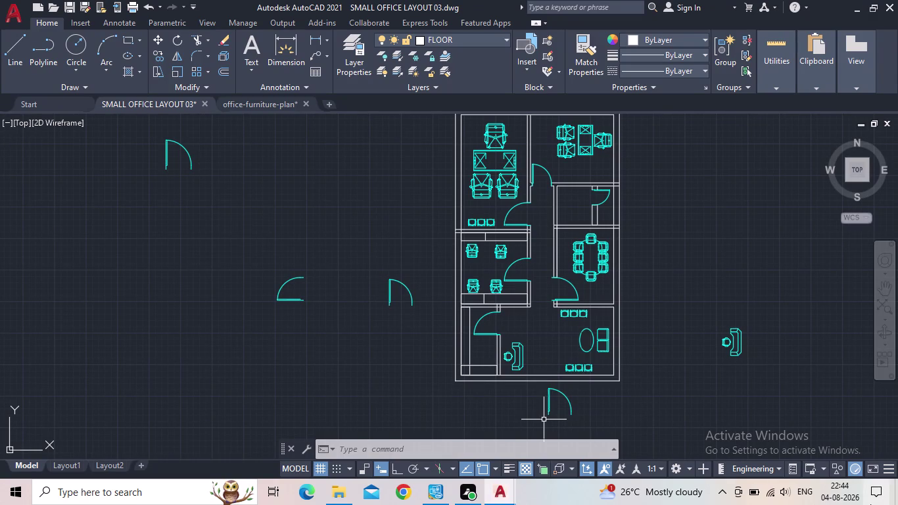
Erase the loose door swing lying below the floor plan.
middle_drag(645, 403, 650, 397)
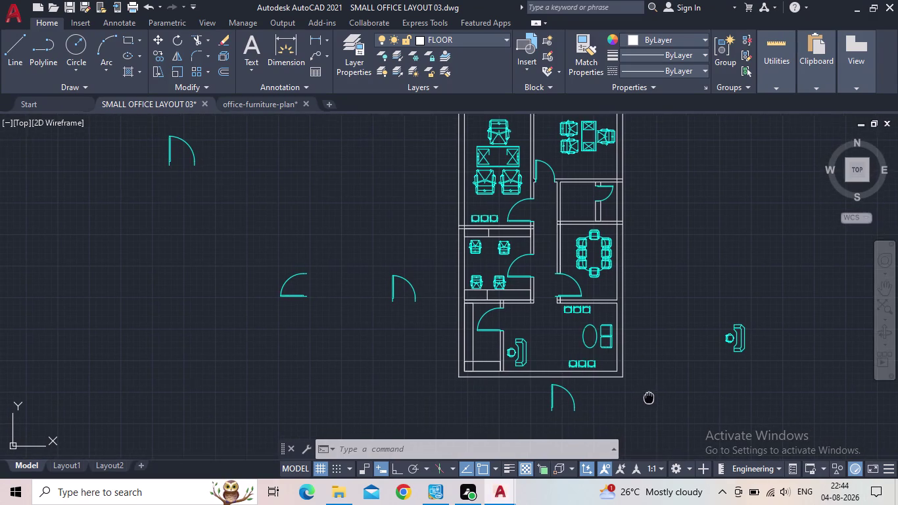
middle_drag(650, 397, 652, 395)
scroll(up, 3)
middle_drag(452, 331, 444, 310)
middle_drag(441, 303, 554, 391)
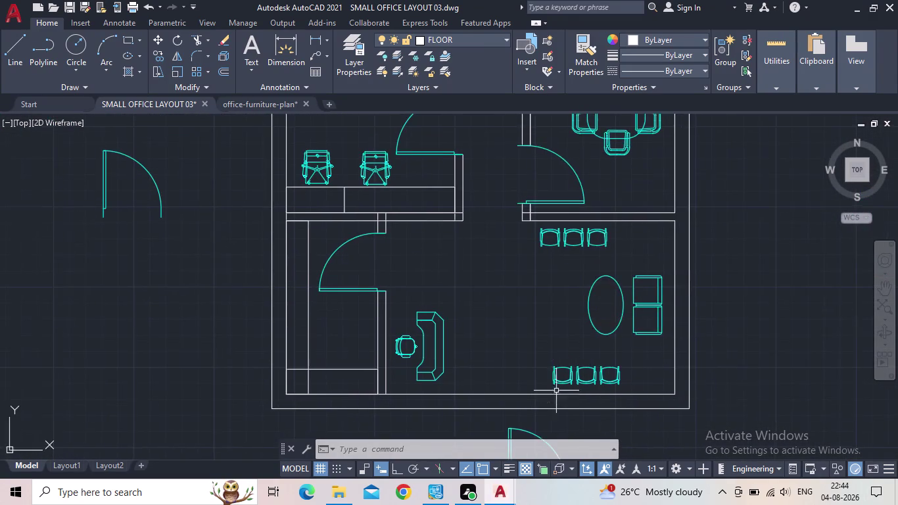
scroll(up, 3)
middle_drag(558, 232, 696, 283)
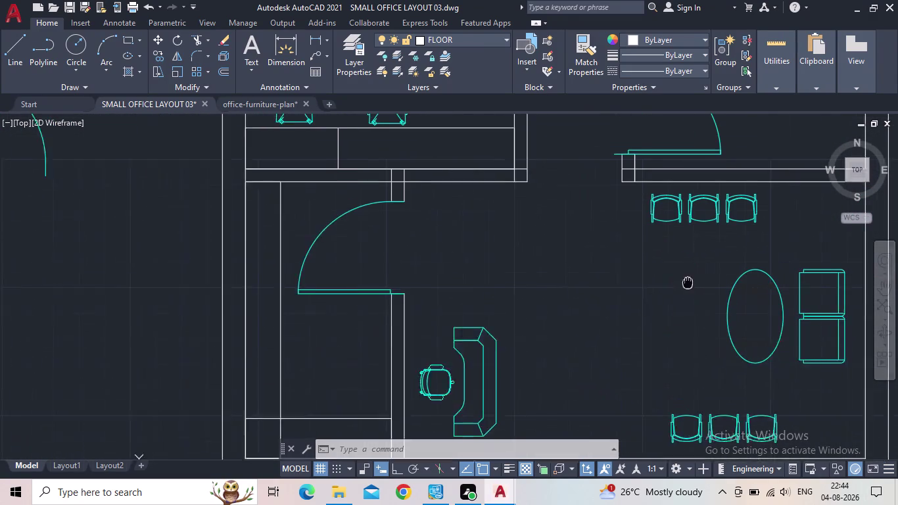
middle_drag(696, 283, 706, 282)
scroll(down, 3)
middle_click(712, 325)
scroll(down, 3)
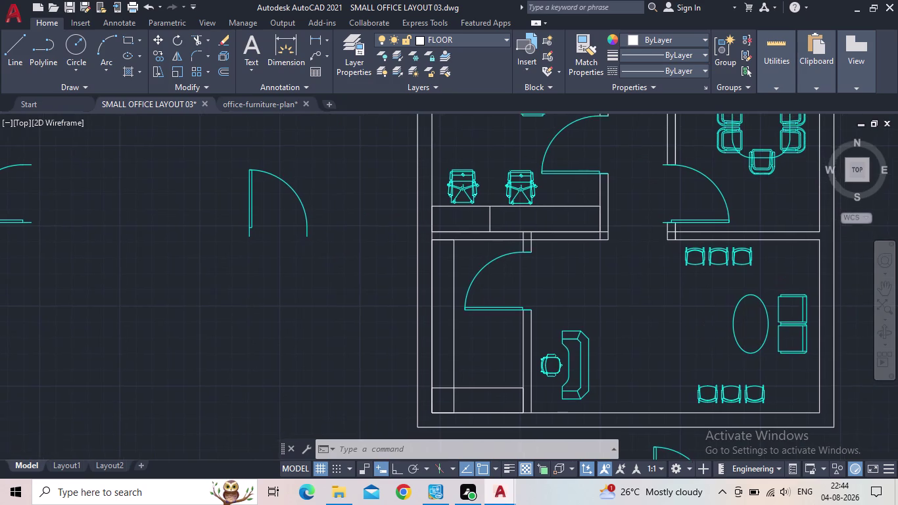
scroll(down, 3)
middle_drag(703, 326, 687, 335)
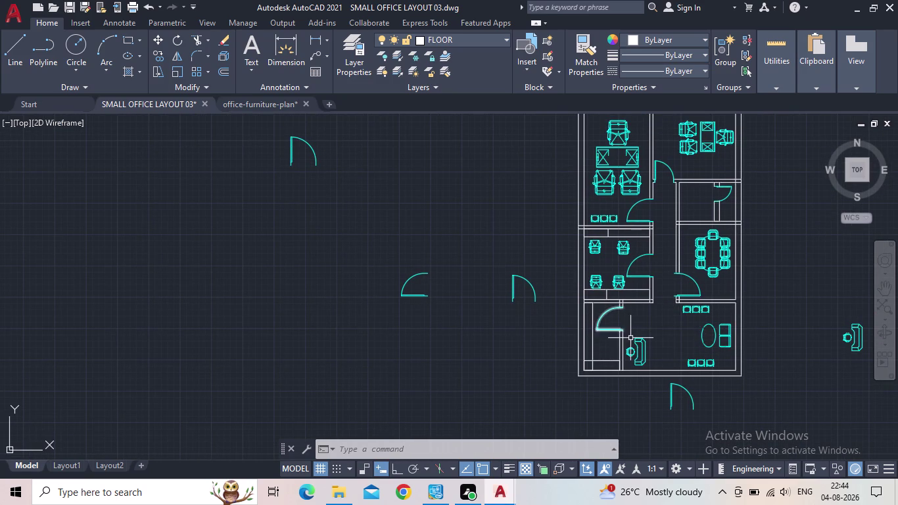
scroll(up, 3)
middle_click(598, 346)
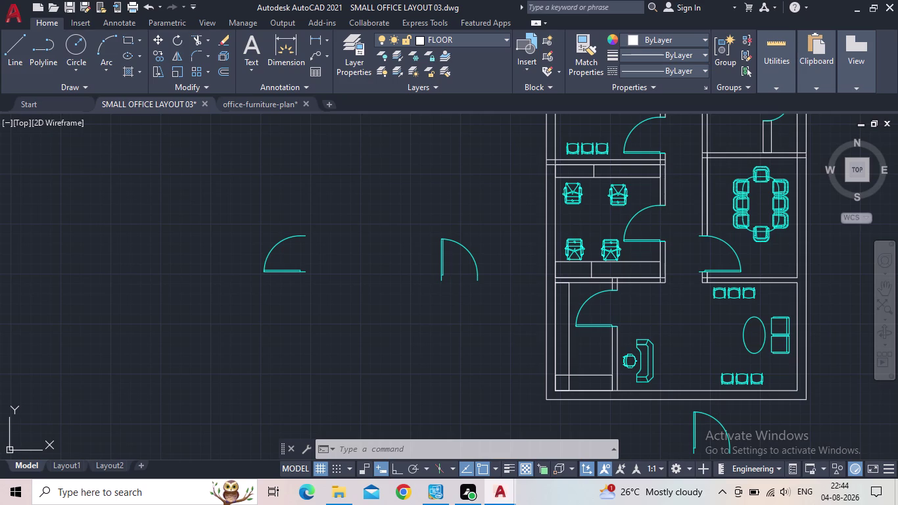
scroll(up, 3)
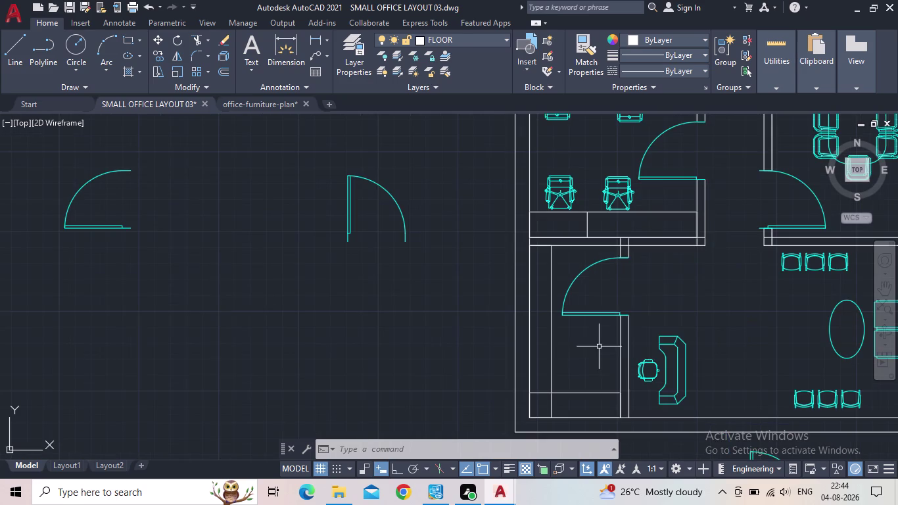
scroll(down, 3)
middle_drag(726, 332, 683, 344)
scroll(down, 3)
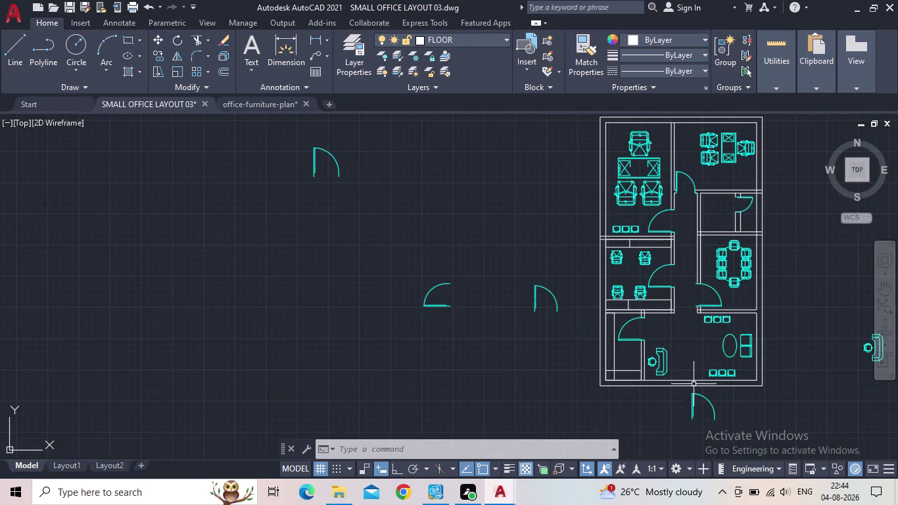
drag(724, 422, 716, 420)
click(688, 410)
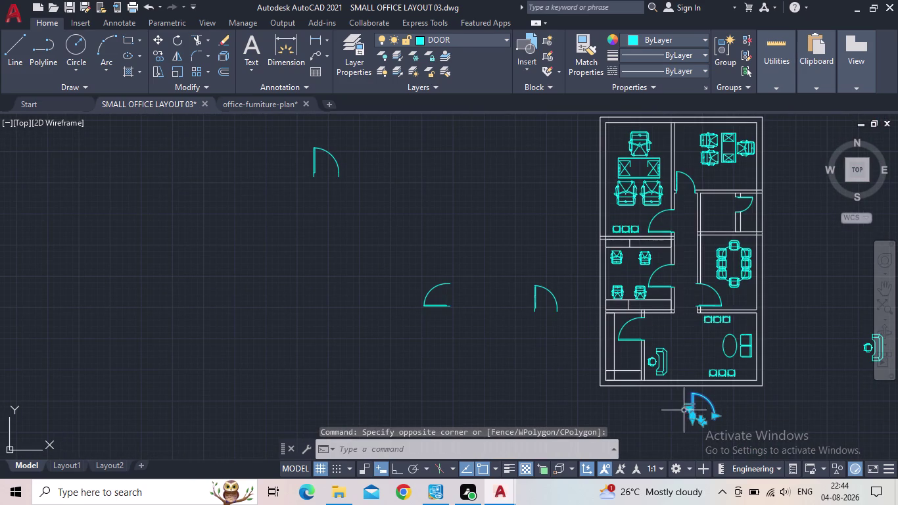
key(Delete)
Erase the three loose door swings to the left of the plan.
drag(568, 321, 560, 320)
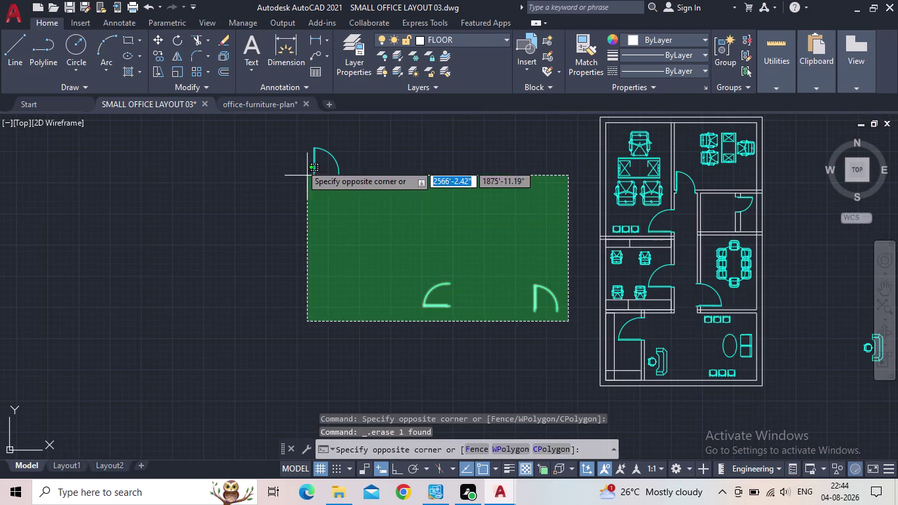
click(293, 154)
key(Delete)
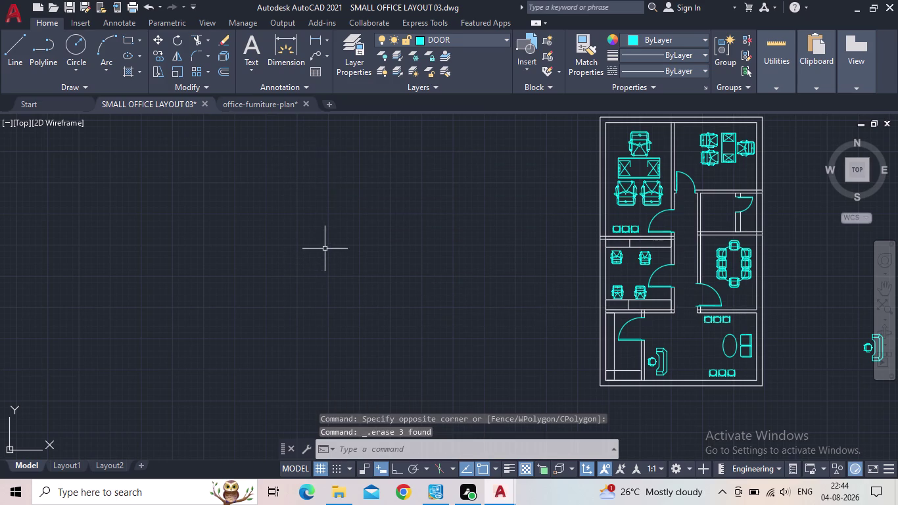
scroll(down, 3)
middle_drag(362, 250, 274, 358)
scroll(up, 3)
middle_drag(393, 351, 463, 325)
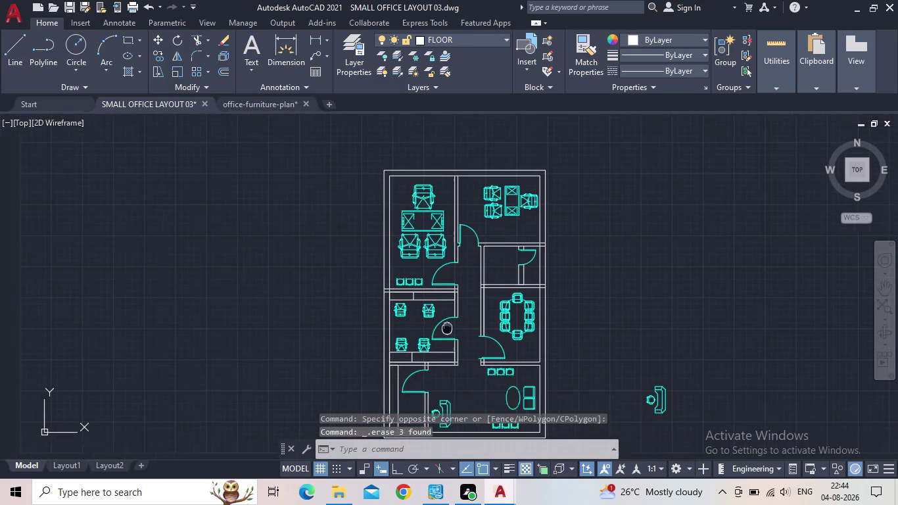
Draw a narrow rectangle along the bottom of the small upper-right room.
middle_drag(463, 326, 531, 320)
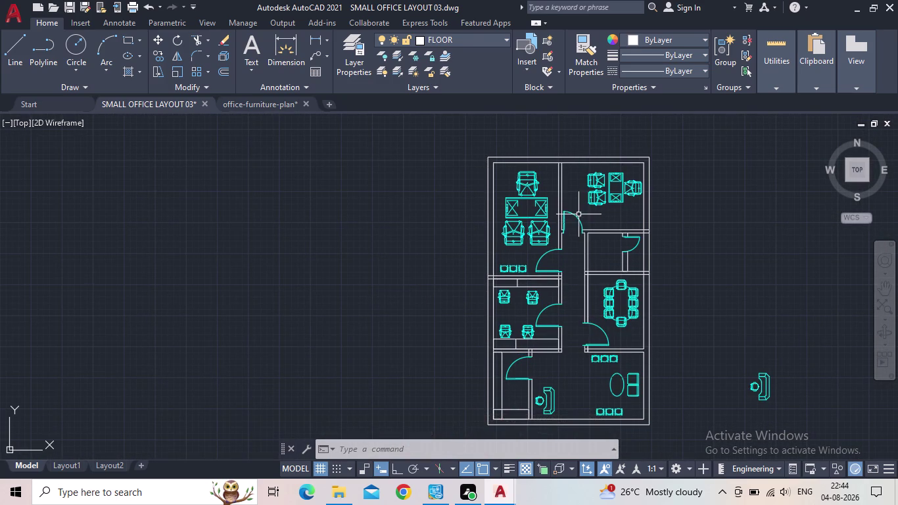
scroll(up, 3)
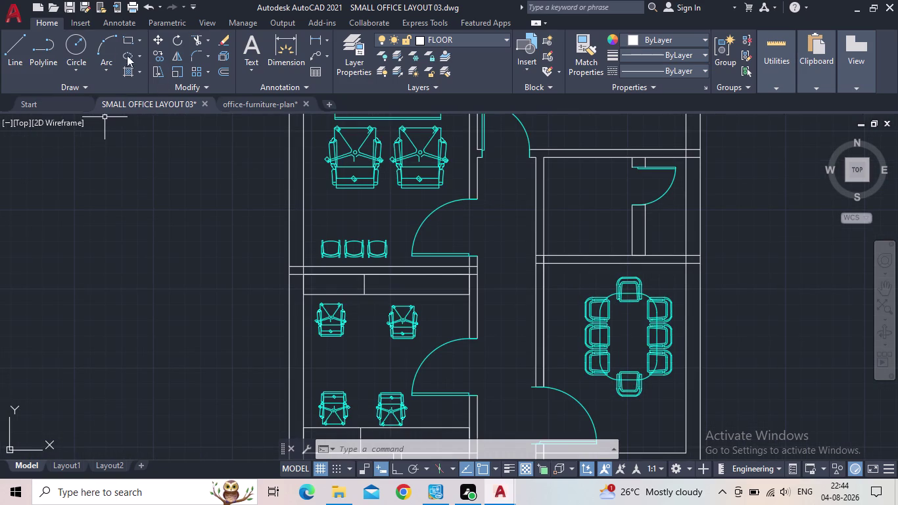
click(128, 40)
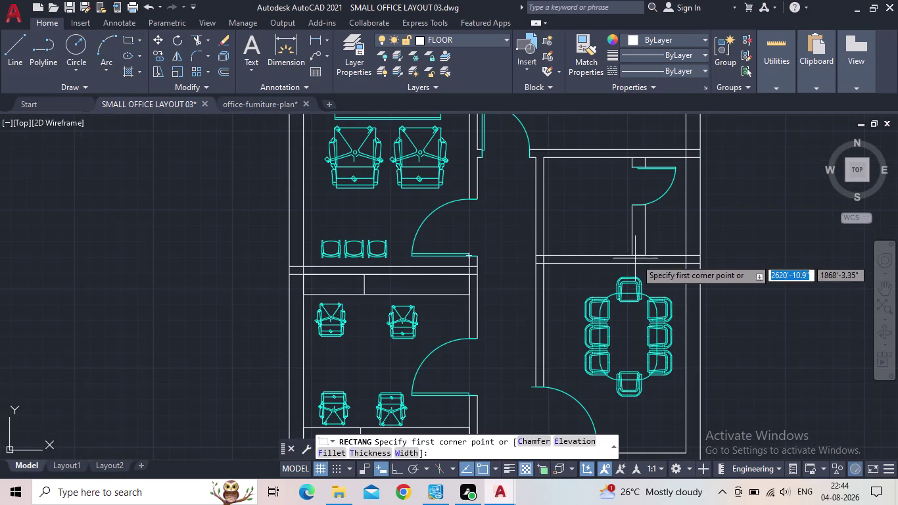
click(631, 255)
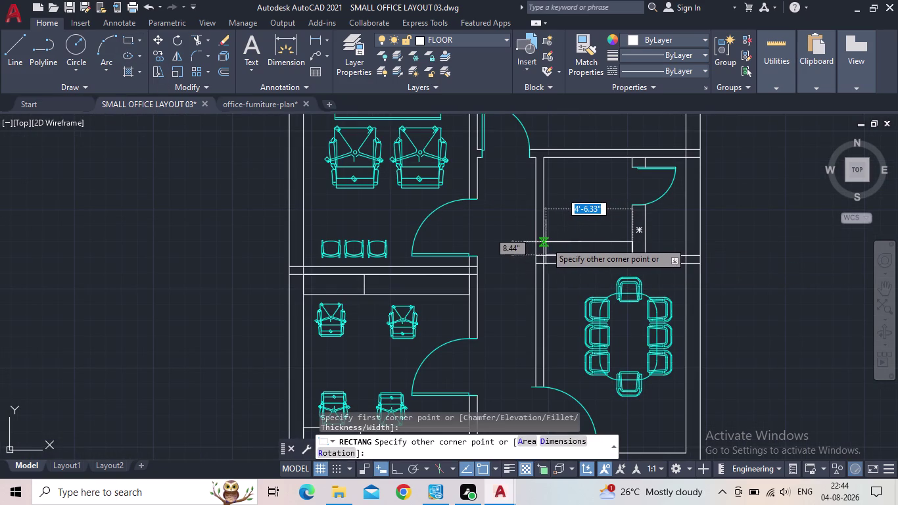
click(544, 237)
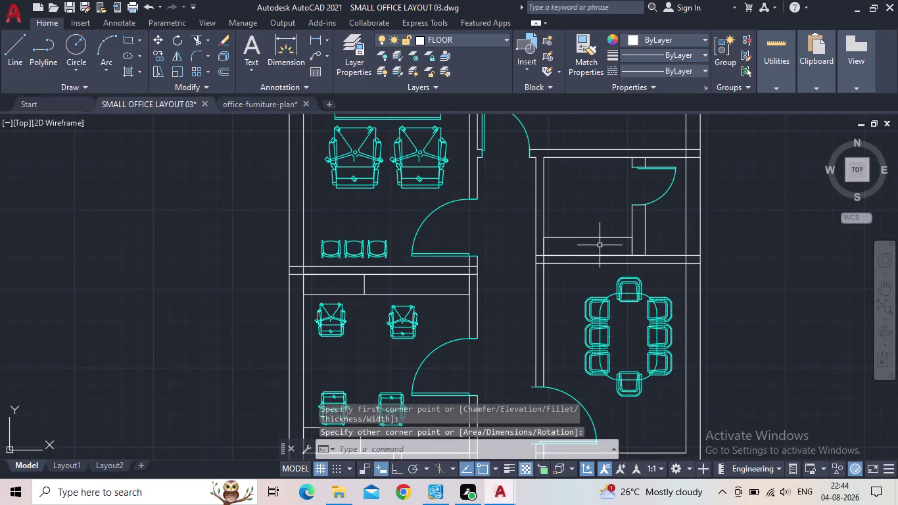
Draw a small circle inside the new rectangle.
click(78, 45)
scroll(up, 3)
scroll(up, 3)
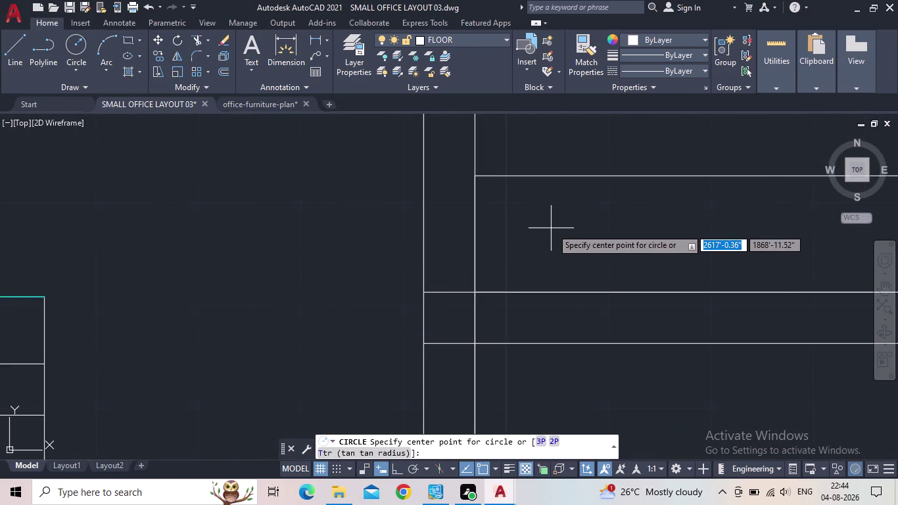
click(552, 231)
click(586, 249)
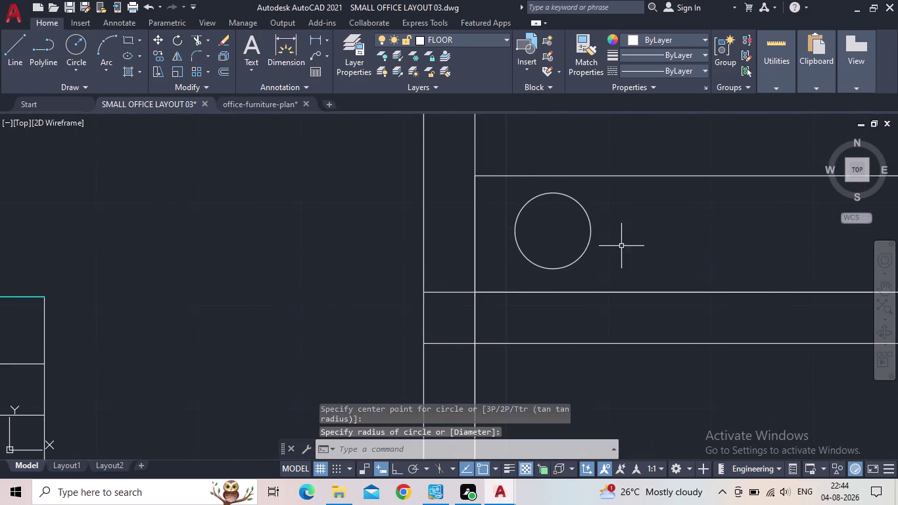
scroll(down, 3)
scroll(down, 3)
middle_drag(655, 260, 624, 278)
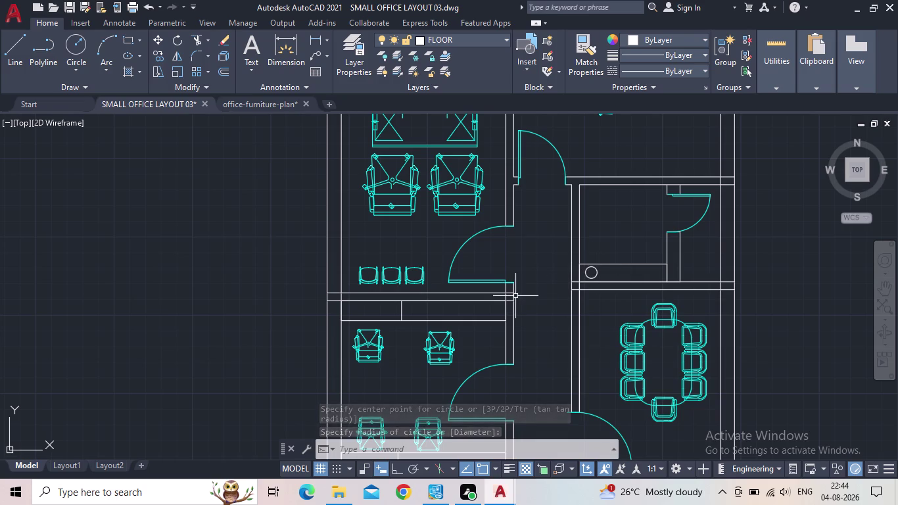
Move the small circle into place within the rectangle at the counter.
key(Escape)
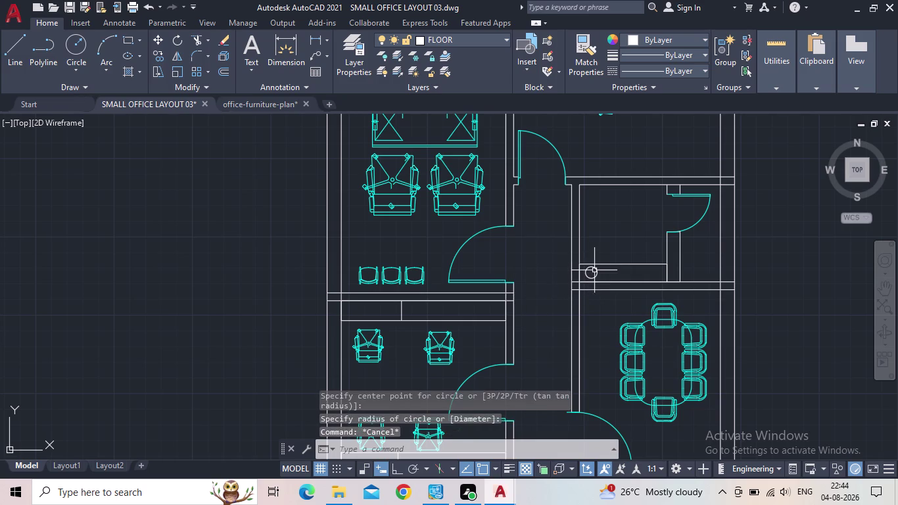
click(594, 270)
scroll(up, 3)
click(594, 272)
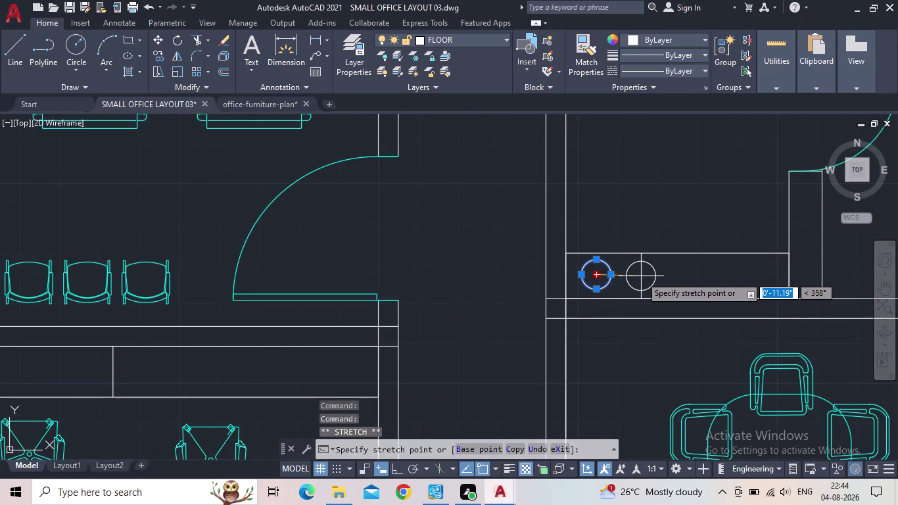
click(641, 276)
key(Escape)
scroll(down, 3)
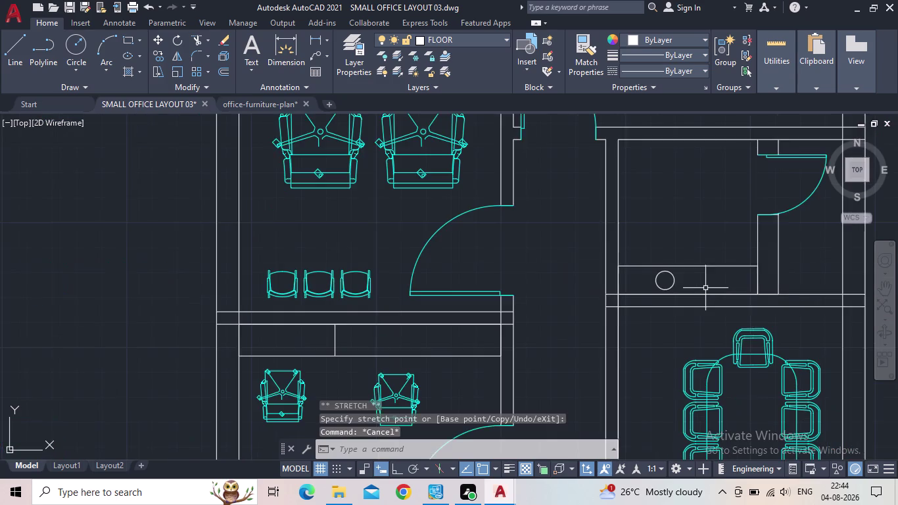
scroll(down, 3)
middle_drag(703, 290, 666, 319)
scroll(up, 3)
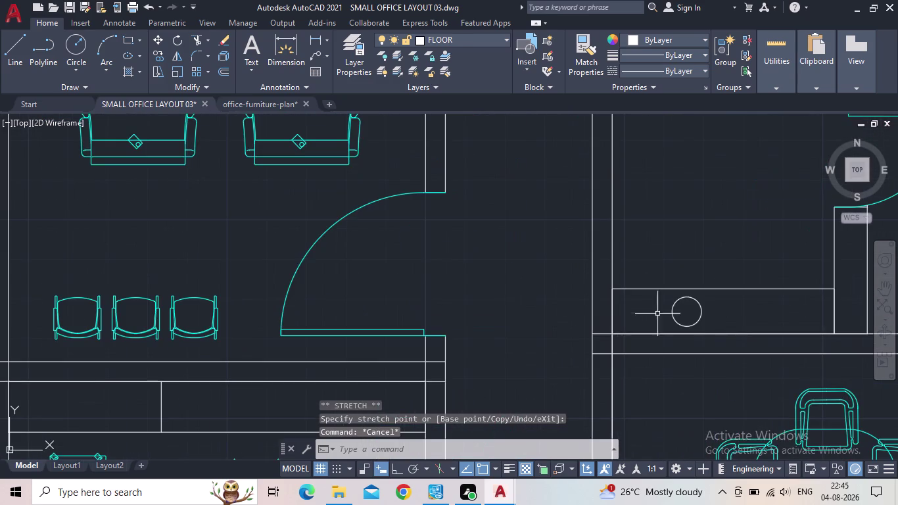
scroll(down, 3)
middle_drag(725, 315, 682, 349)
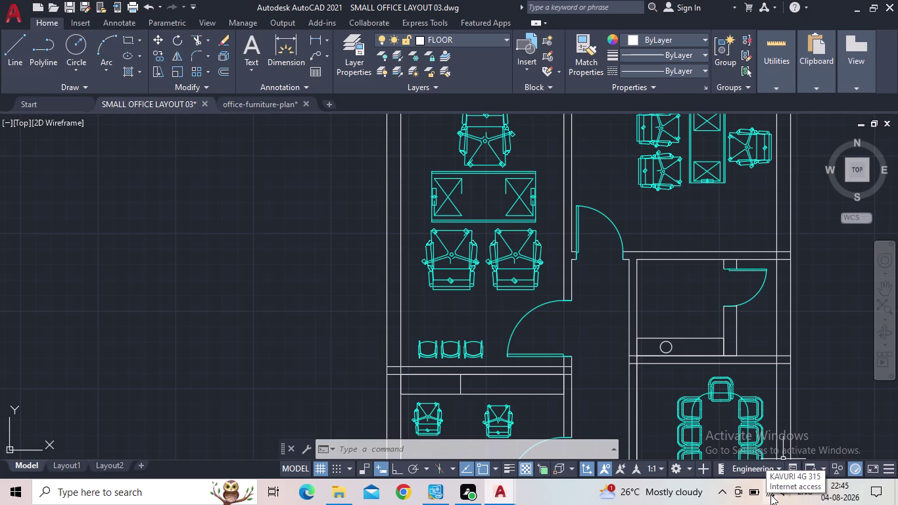
scroll(down, 3)
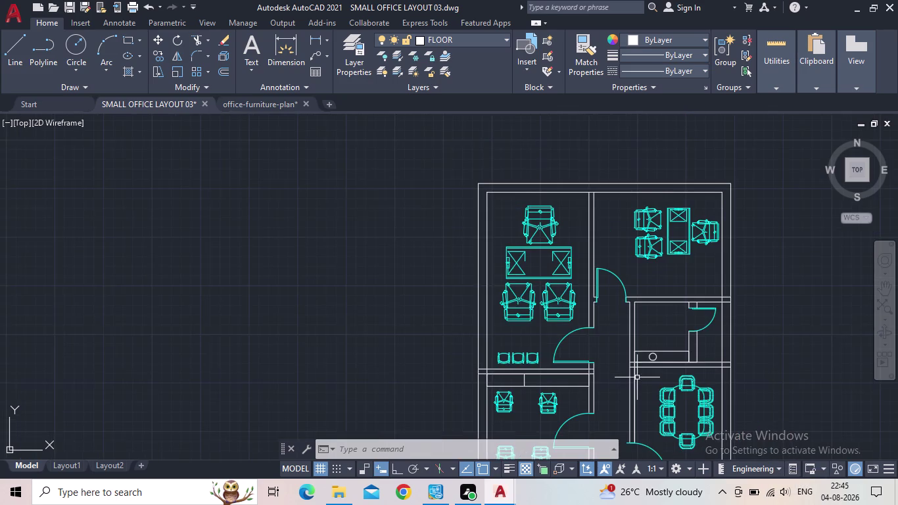
middle_drag(639, 379, 639, 299)
middle_drag(638, 294, 638, 287)
middle_drag(658, 415, 688, 324)
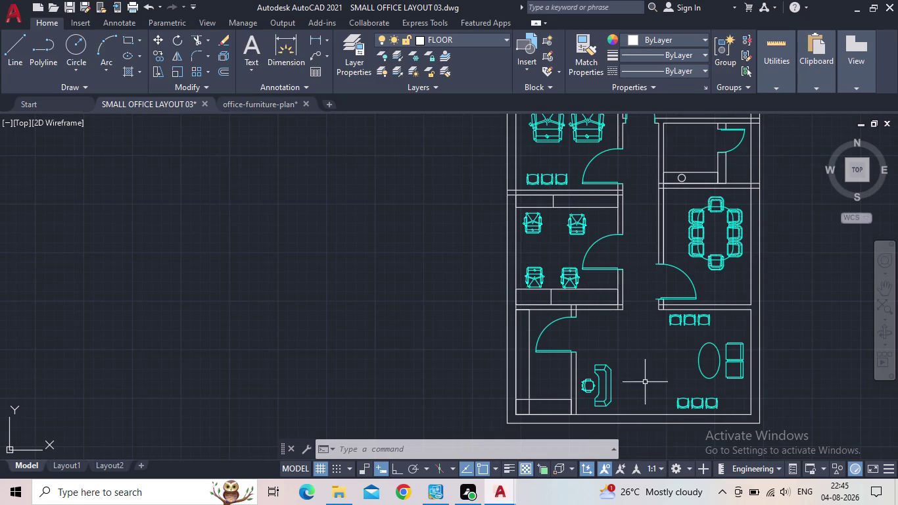
middle_drag(645, 385, 637, 333)
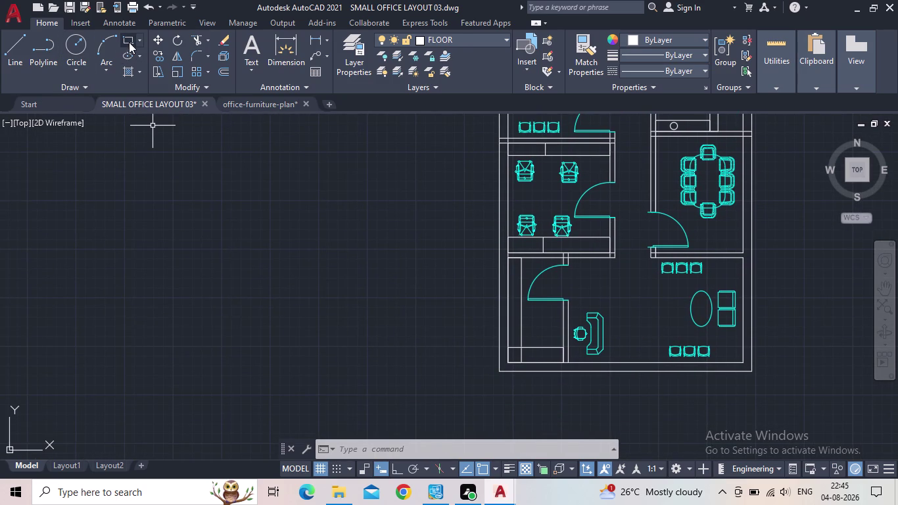
Draw a 9" x 3' rectangle to the left of the floor plan.
click(129, 42)
drag(192, 222, 209, 239)
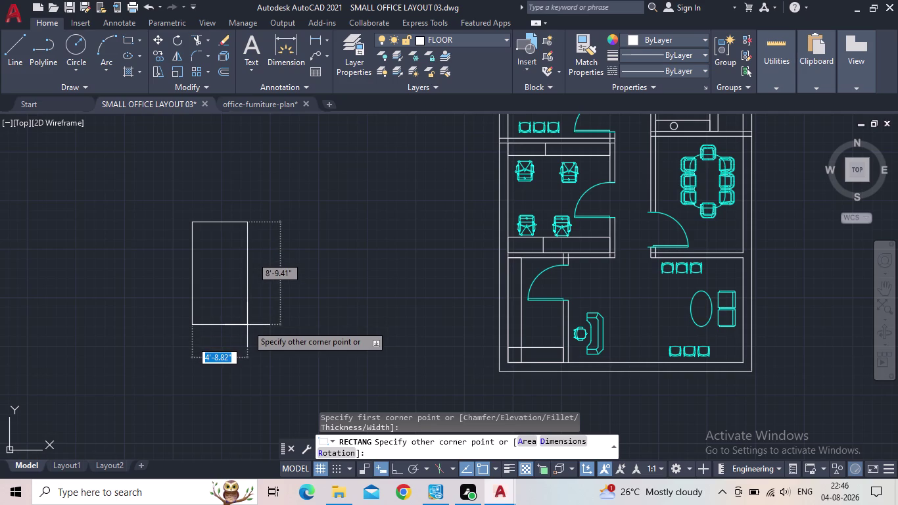
key(d)
key(Return)
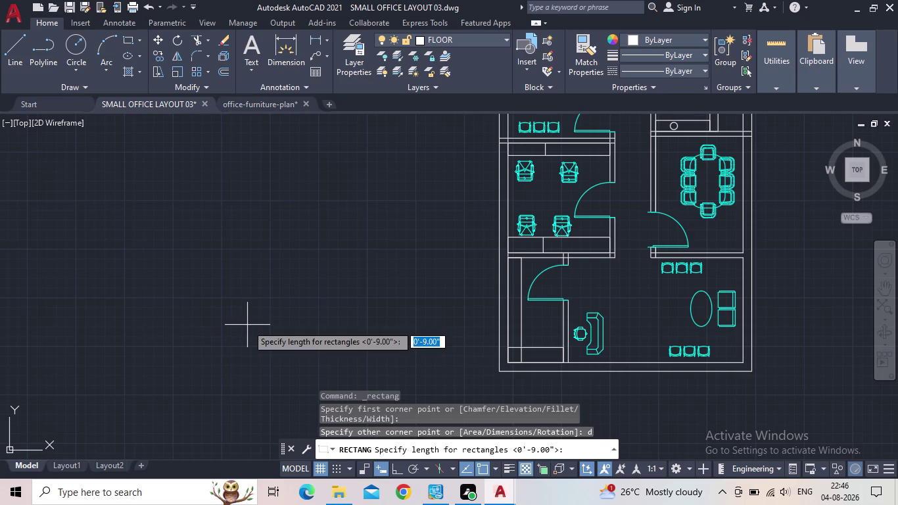
text(9")
key(Return)
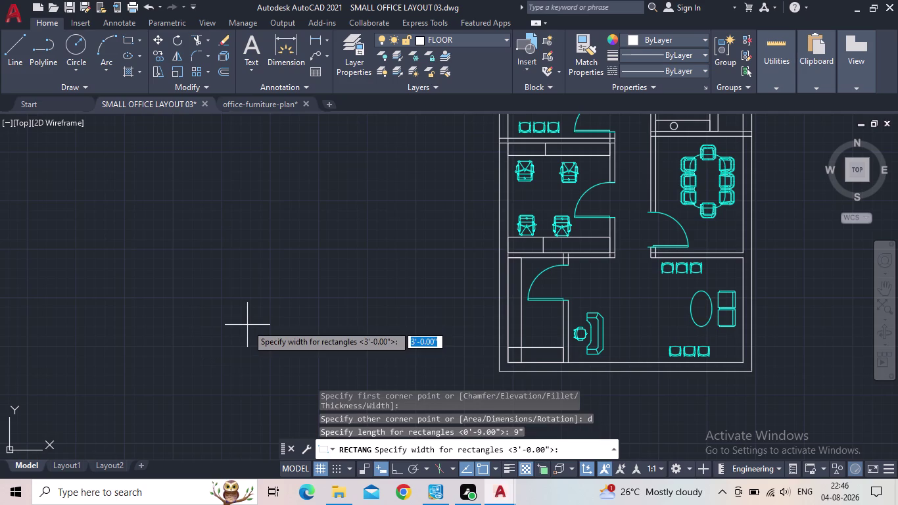
text(3')
key(Return)
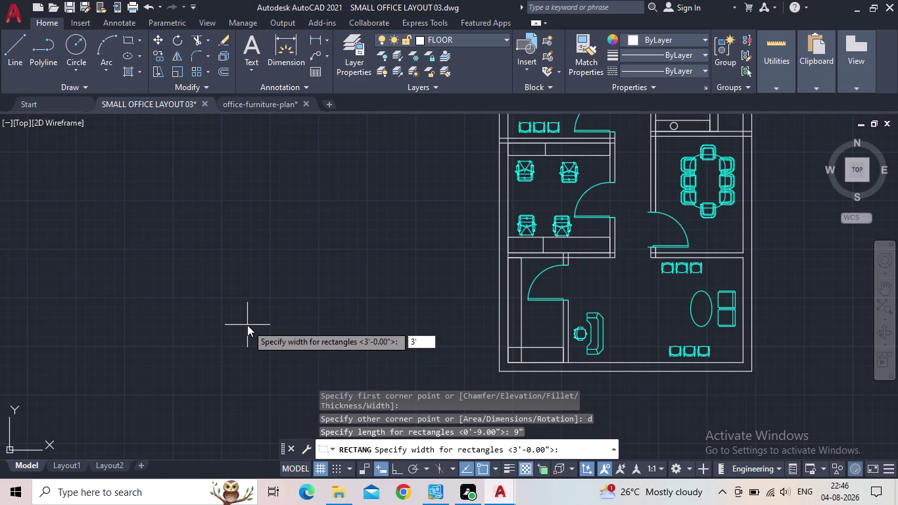
click(255, 320)
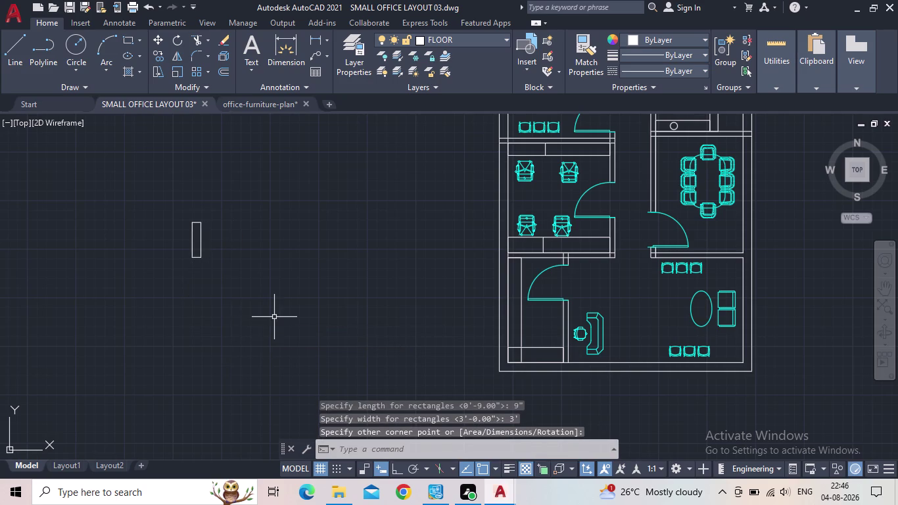
Rotate the rectangle 90° about its corner with Ortho on, making it horizontal.
drag(288, 312, 272, 302)
click(163, 159)
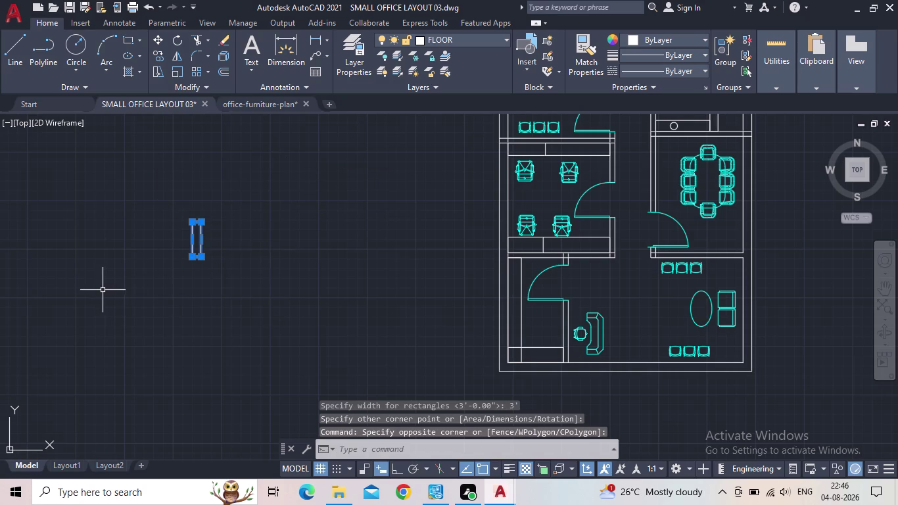
key(r)
key(o)
key(Return)
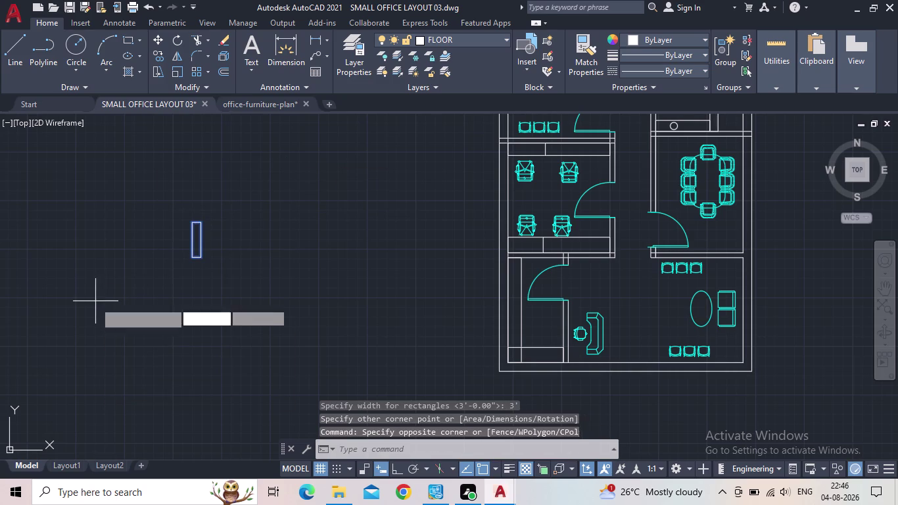
scroll(up, 3)
click(199, 260)
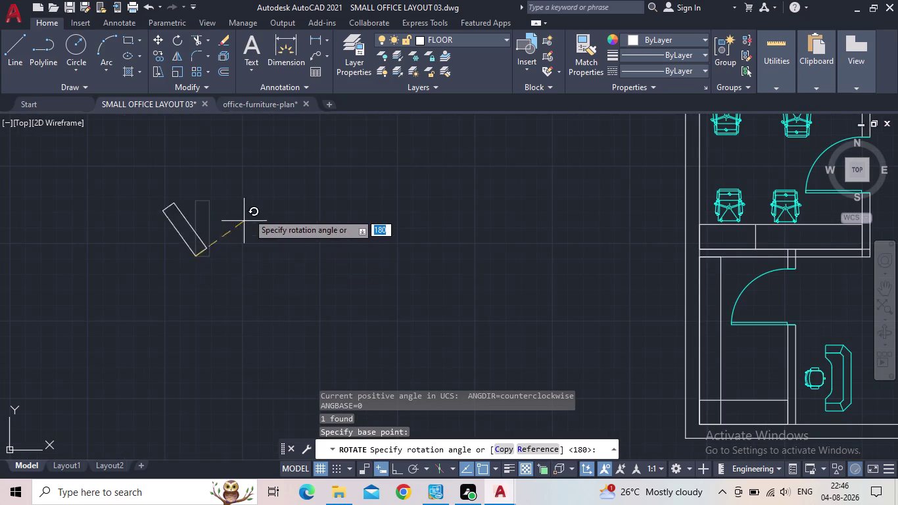
click(398, 468)
click(259, 369)
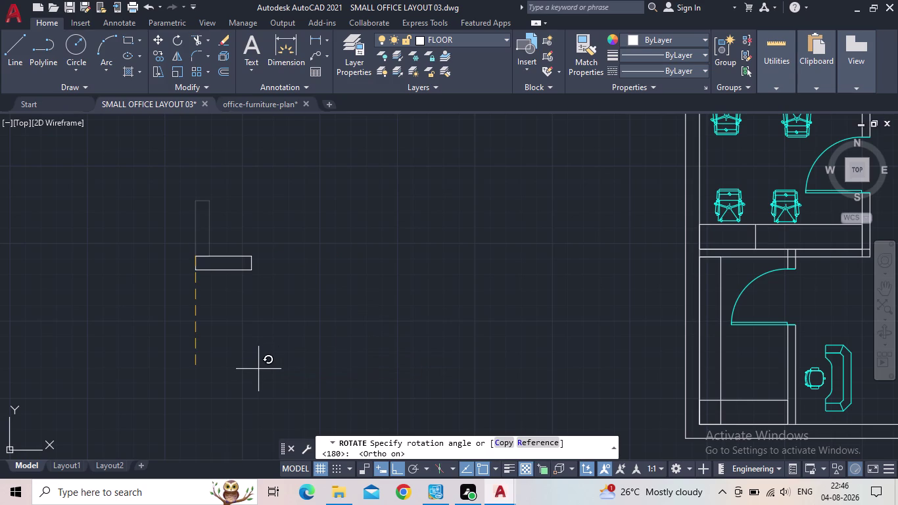
drag(270, 330, 264, 314)
click(172, 225)
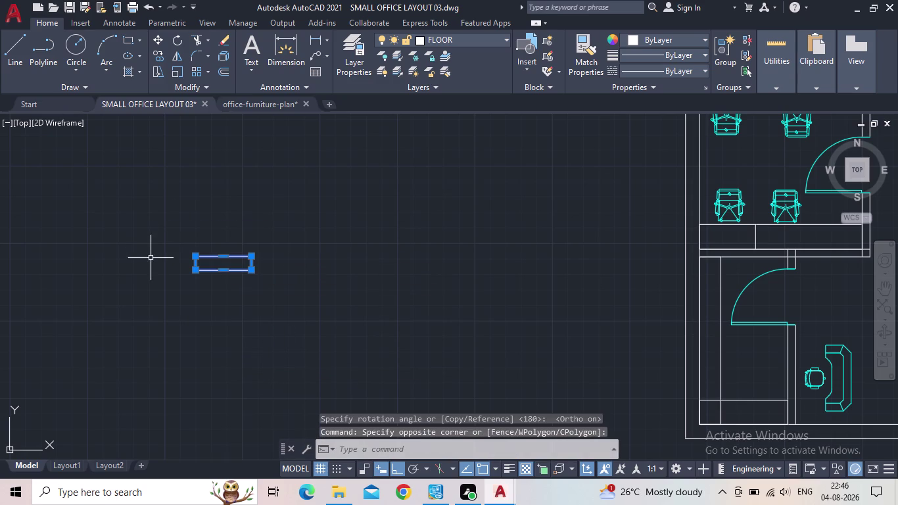
Copy the horizontal rectangle onto the bottom wall of the floor plan.
key(c)
key(o)
key(Return)
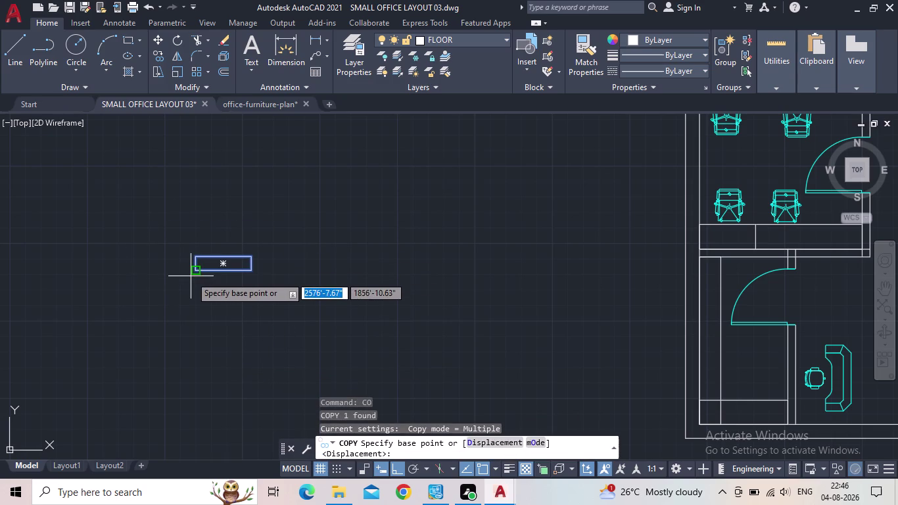
click(193, 272)
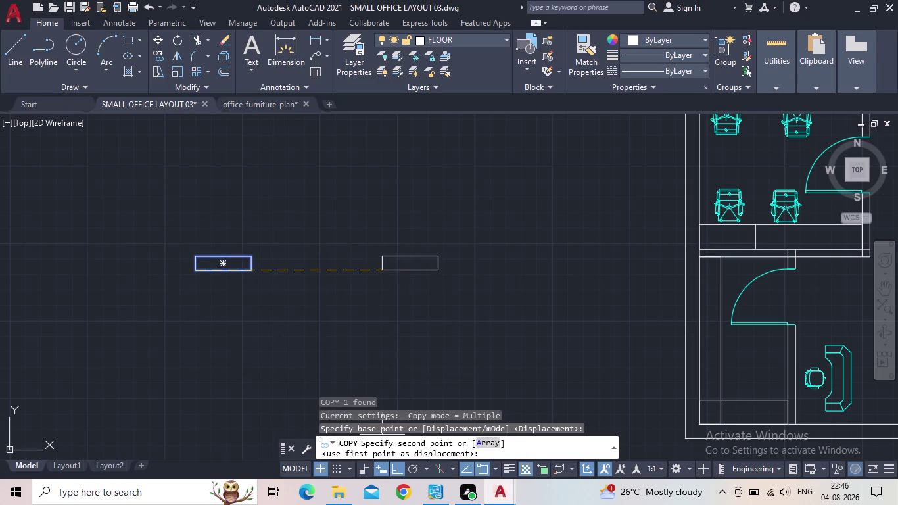
click(393, 471)
middle_drag(405, 372, 267, 335)
scroll(down, 3)
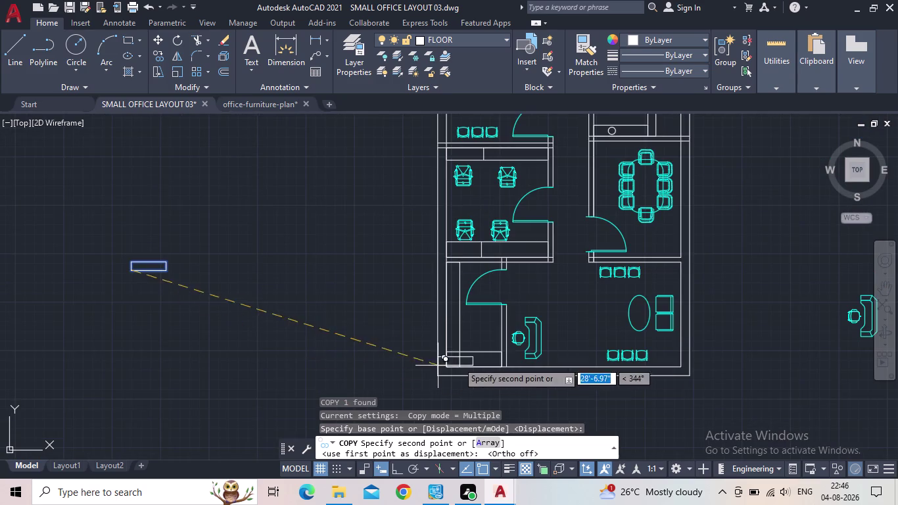
scroll(up, 3)
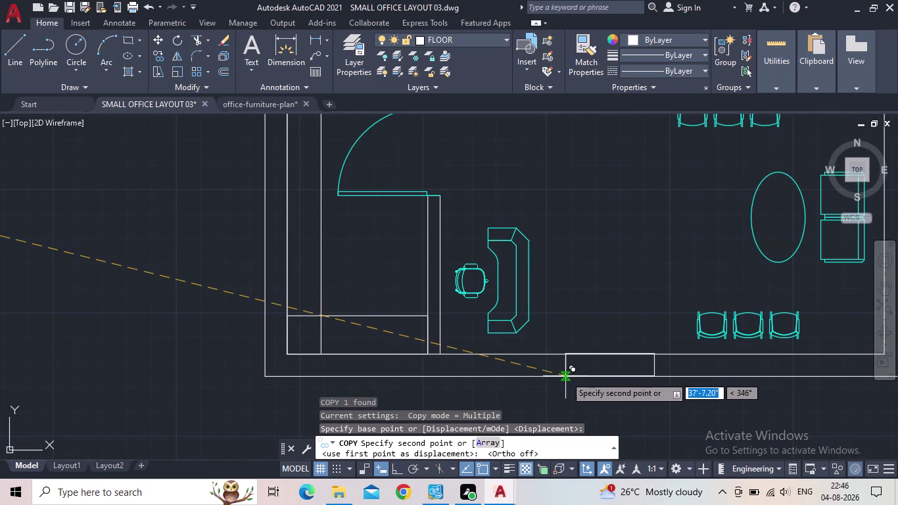
click(569, 376)
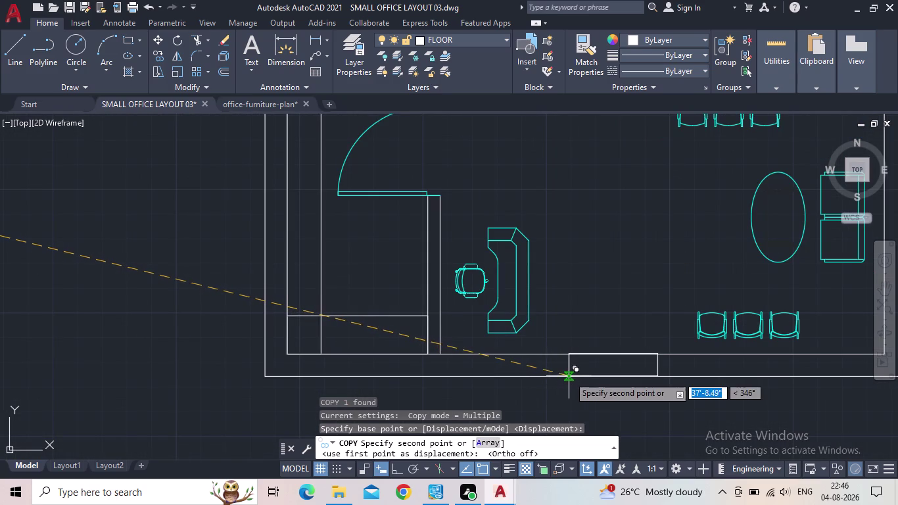
key(Escape)
scroll(down, 3)
middle_drag(680, 415, 503, 389)
scroll(down, 3)
middle_drag(503, 390, 502, 390)
middle_drag(343, 385, 319, 364)
scroll(up, 3)
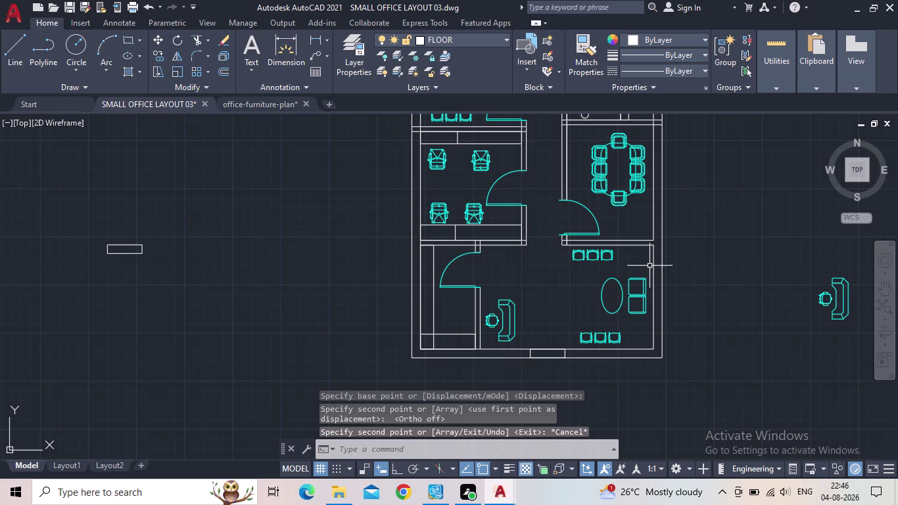
Open the Tool Palettes and start dragging a door block toward the drawing.
key(t)
key(o)
text(ol)
key(Return)
drag(688, 126, 311, 254)
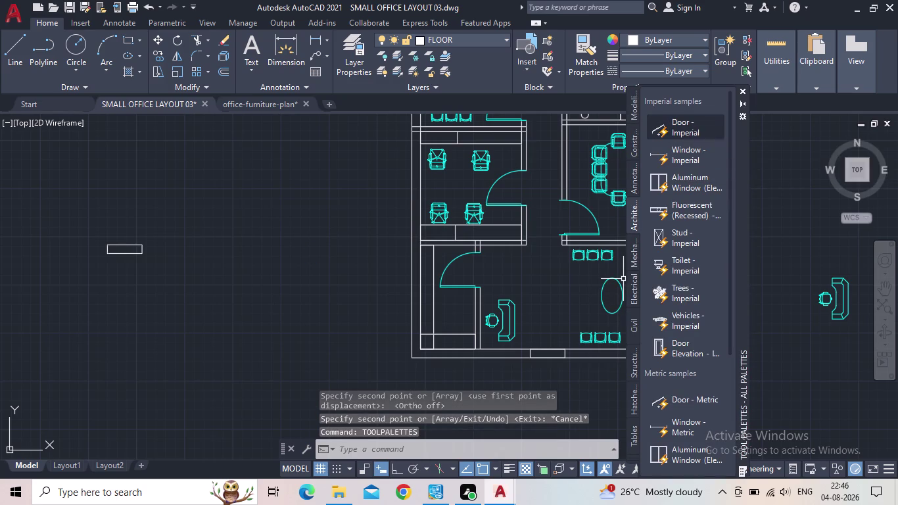
Insert a trial Door - Imperial block and erase it.
drag(311, 255, 303, 268)
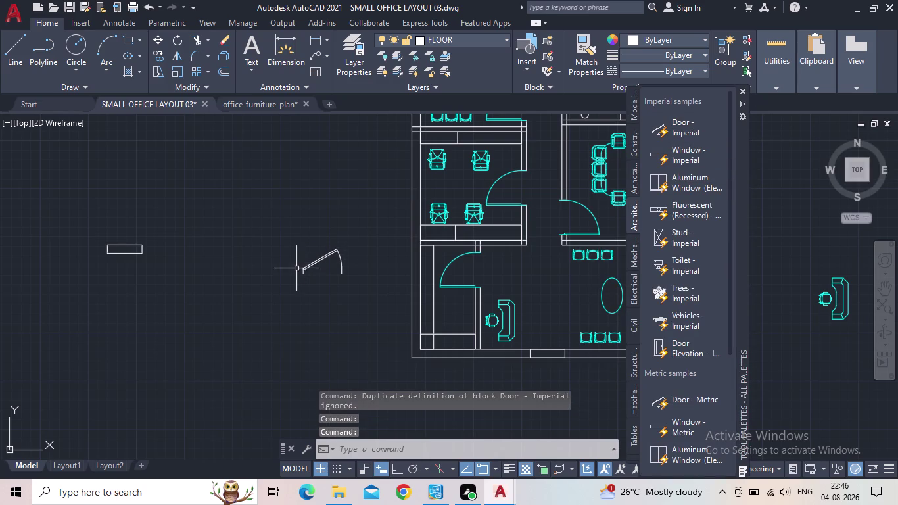
key(Escape)
click(333, 270)
click(309, 256)
key(Delete)
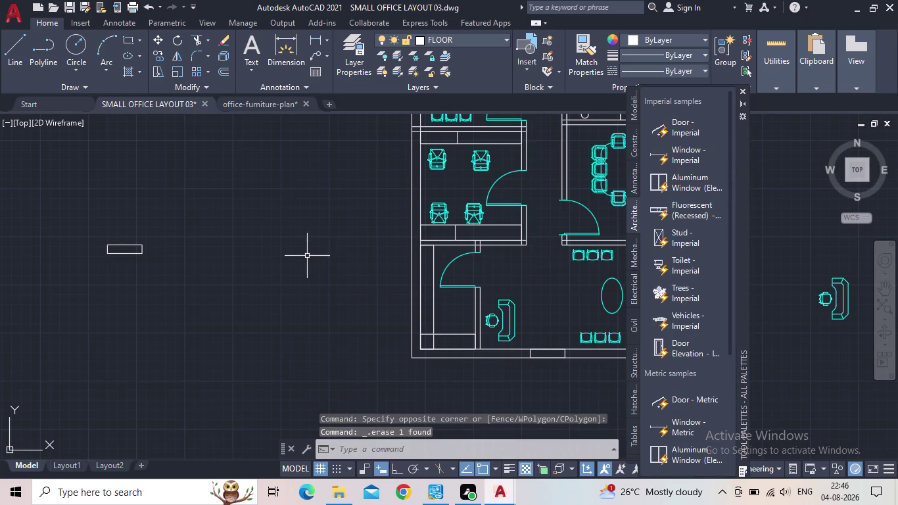
Make FURNITURES the current layer in the Layer Properties Manager.
click(351, 70)
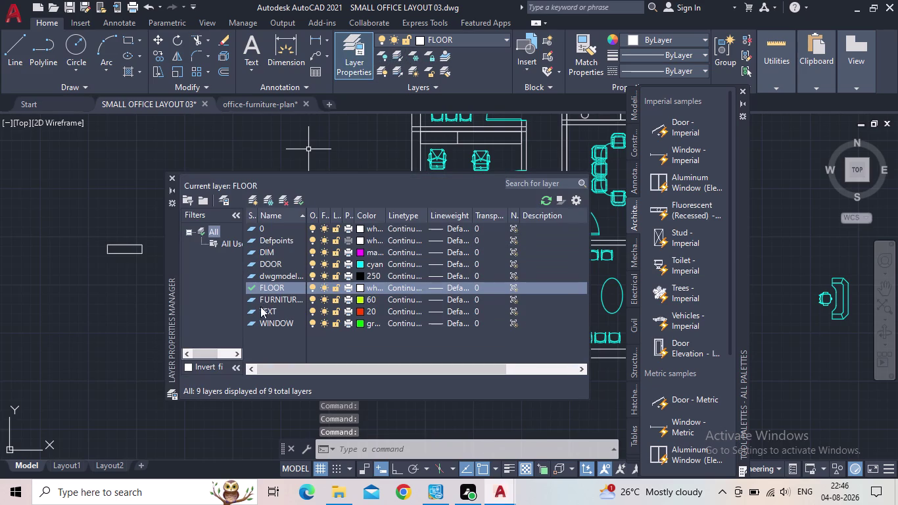
double_click(255, 298)
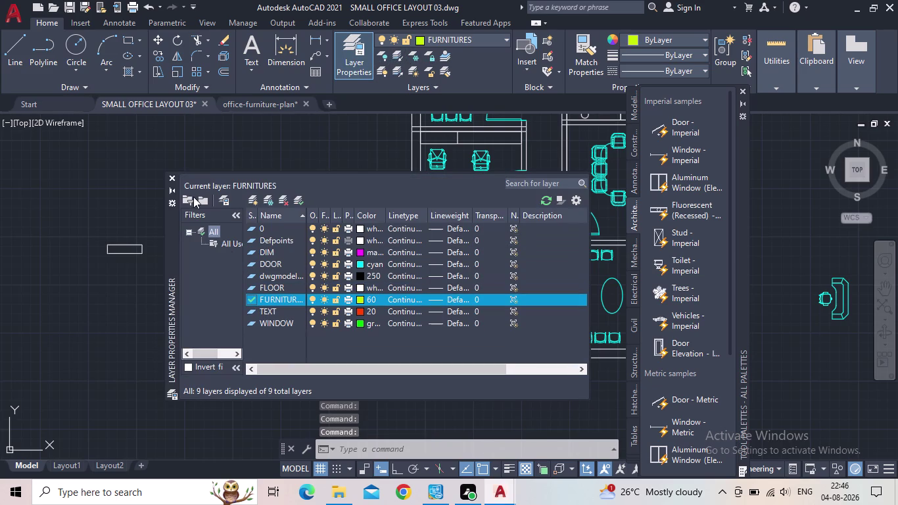
click(173, 174)
Insert a second trial Door - Imperial block and erase it.
drag(685, 129, 637, 157)
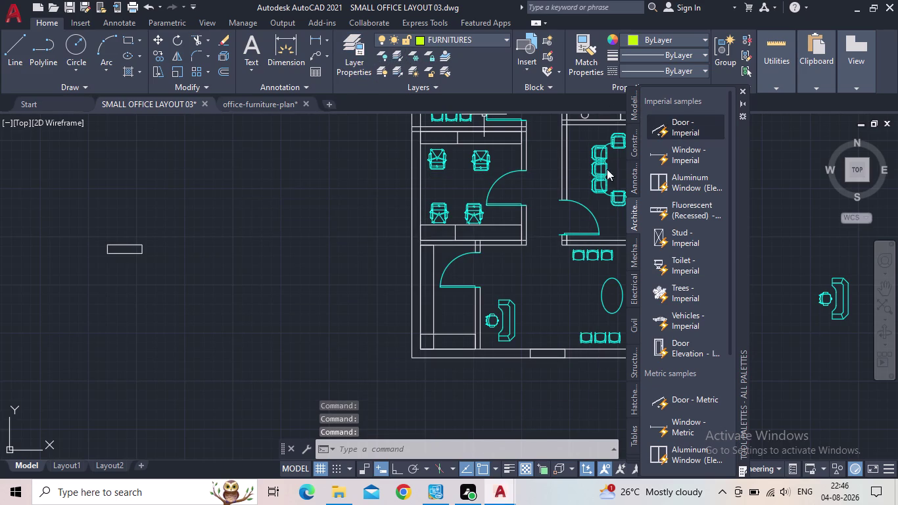
drag(637, 157, 339, 278)
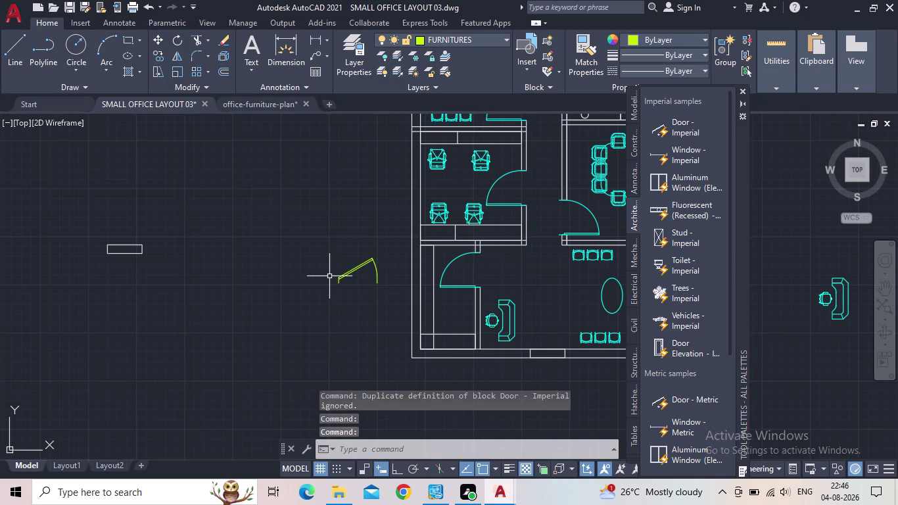
click(353, 280)
click(331, 265)
key(Delete)
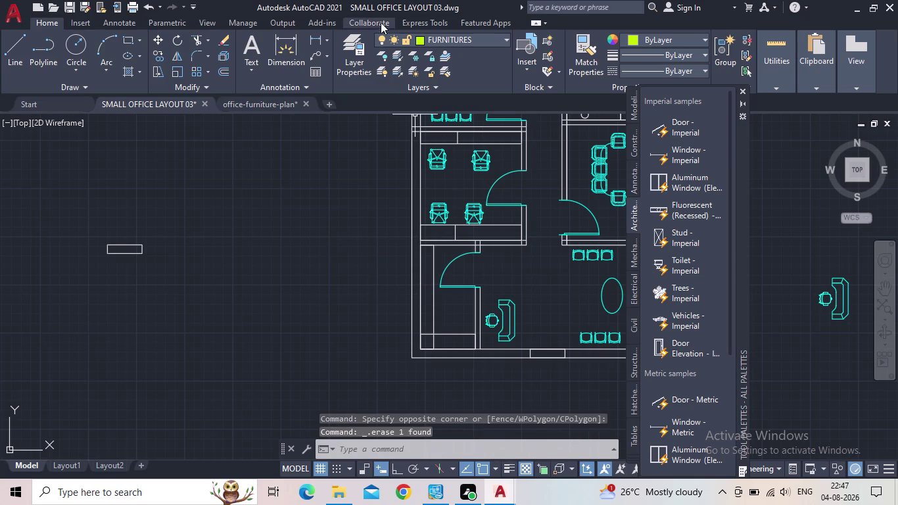
Make DOOR the current layer in the Layer Properties Manager.
click(345, 66)
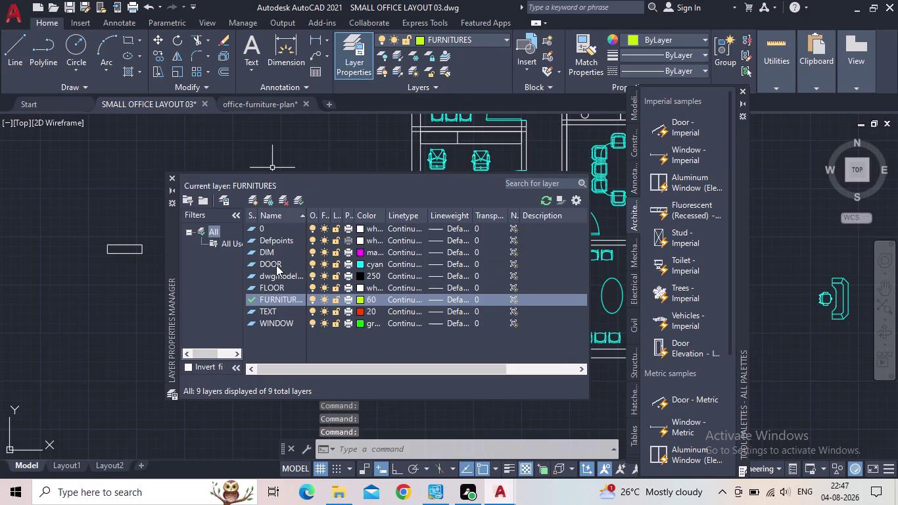
double_click(253, 263)
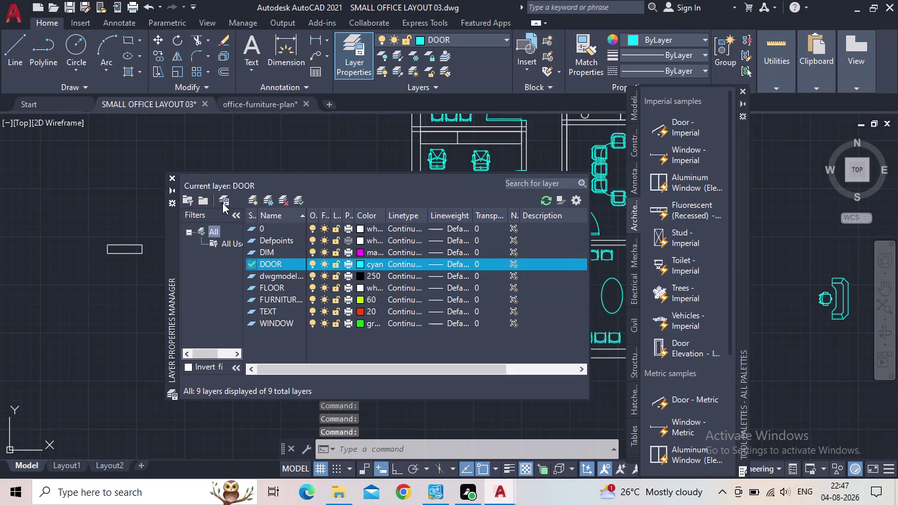
click(175, 178)
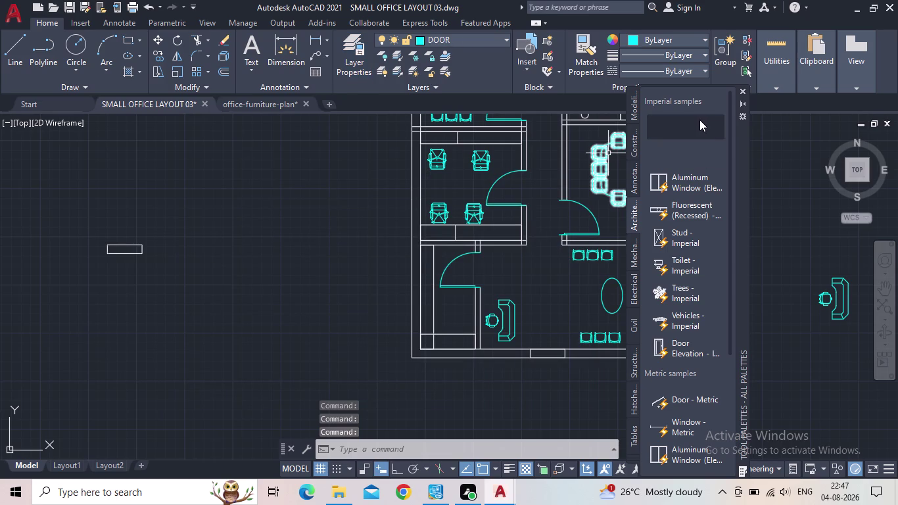
Insert and erase a third trial door, then close the Tool Palettes.
drag(694, 124, 321, 241)
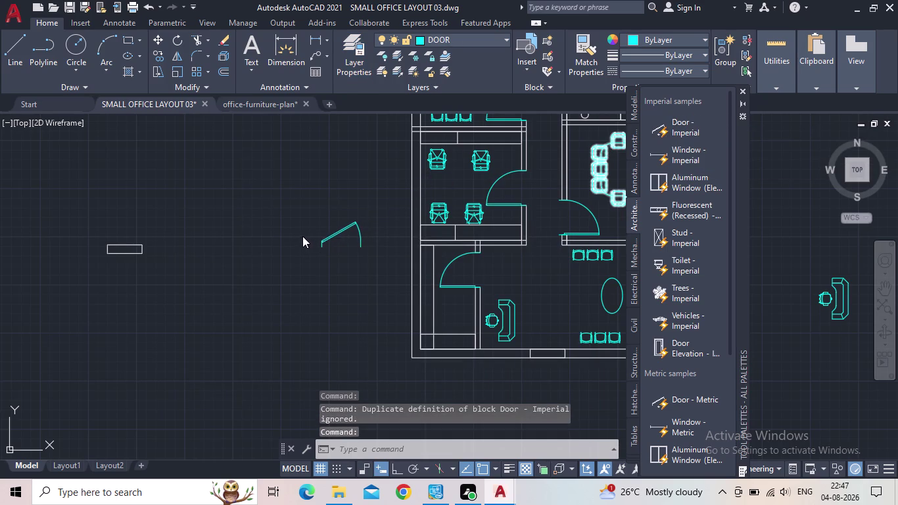
click(302, 236)
click(321, 224)
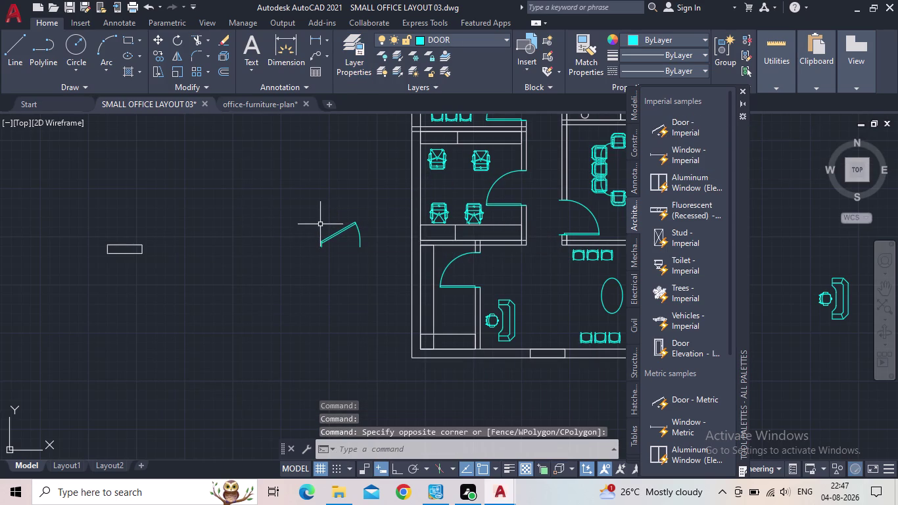
key(Escape)
drag(342, 238, 335, 238)
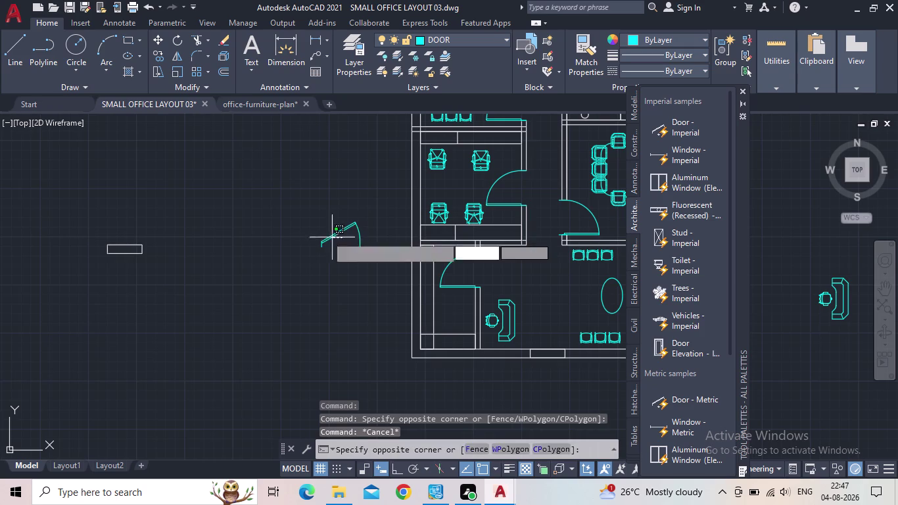
click(318, 235)
key(Delete)
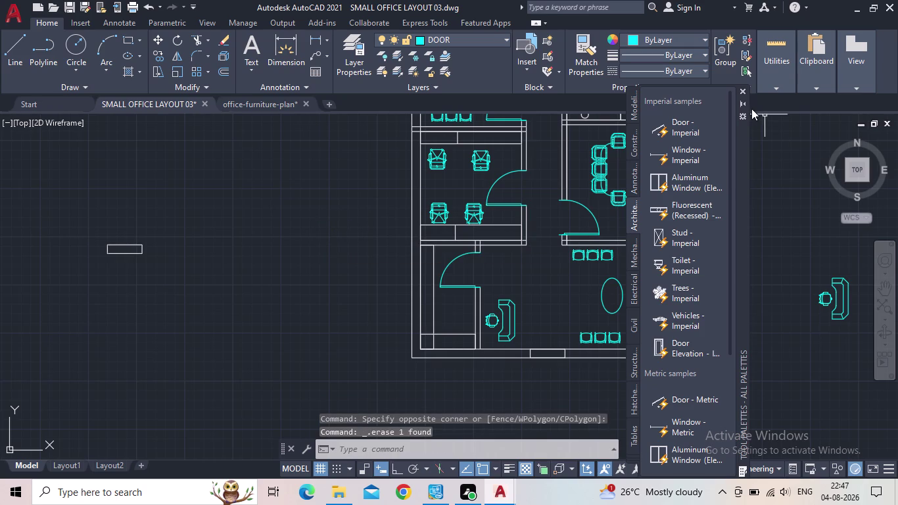
click(741, 92)
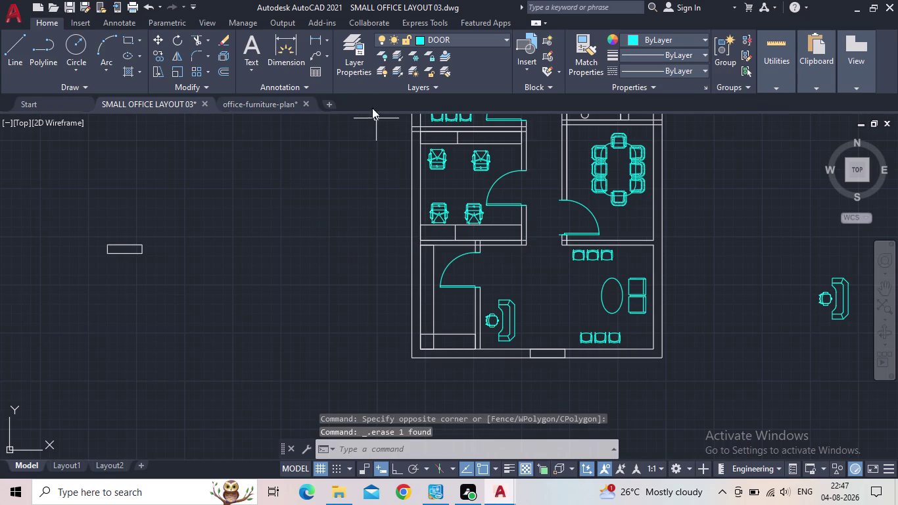
In Layer Properties Manager, rename the cyan layer to 'furnitures'.
click(355, 66)
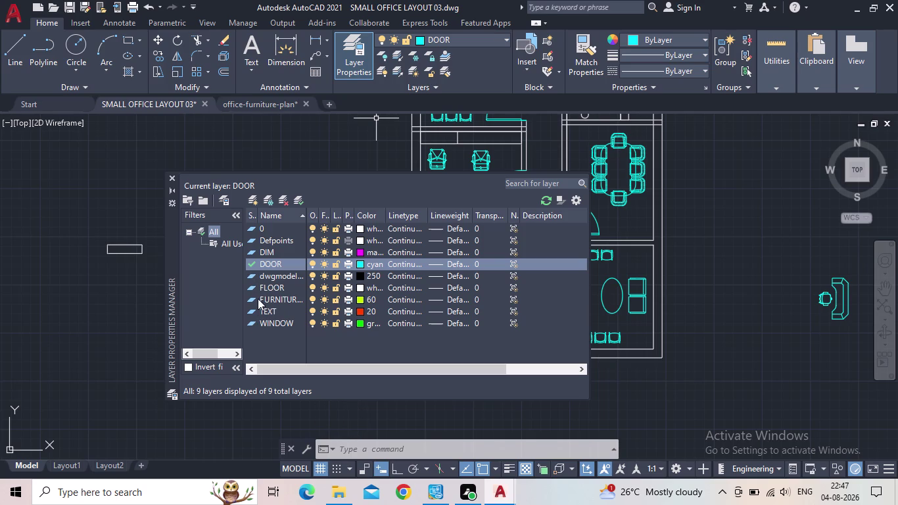
double_click(282, 261)
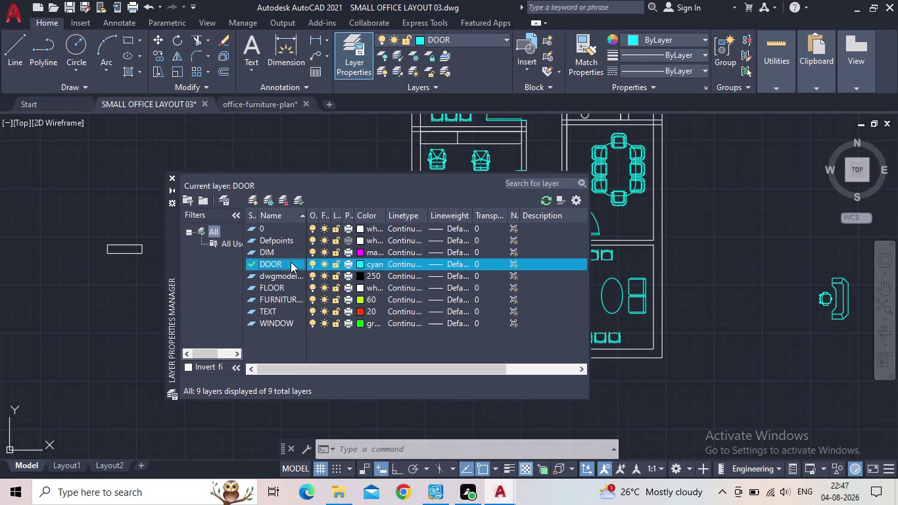
double_click(291, 262)
click(284, 264)
double_click(284, 264)
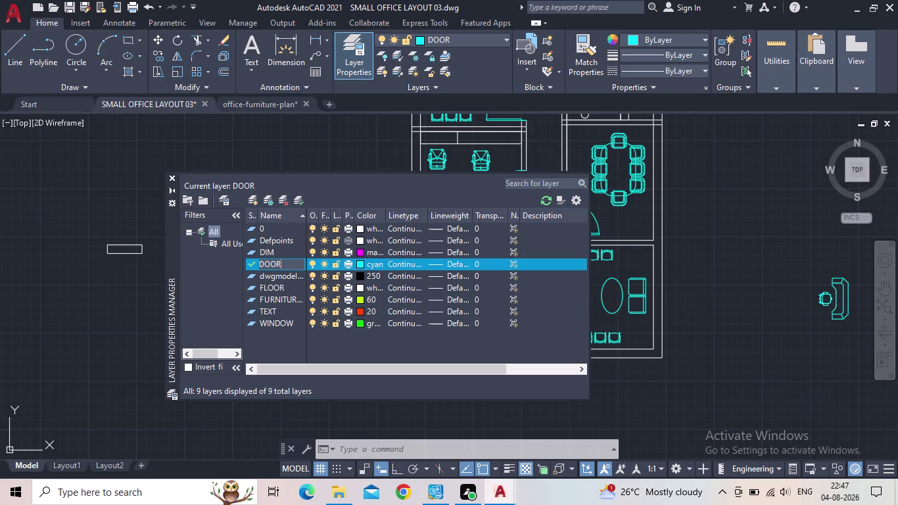
drag(286, 263, 253, 267)
key(f)
key(u)
key(r)
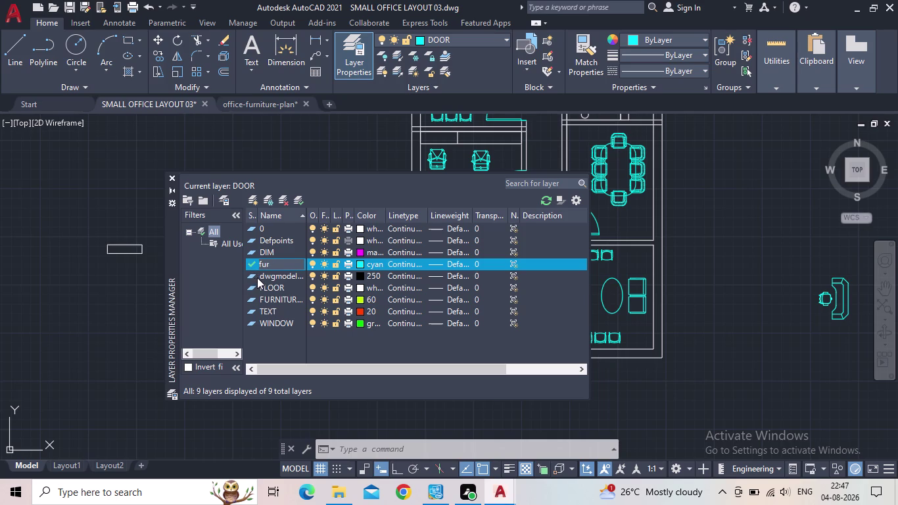
key(m)
key(BackSpace)
key(n)
key(i)
text(tu)
text(res)
key(Return)
Shorten the cyan layer's name to 'furnitu'.
click(537, 255)
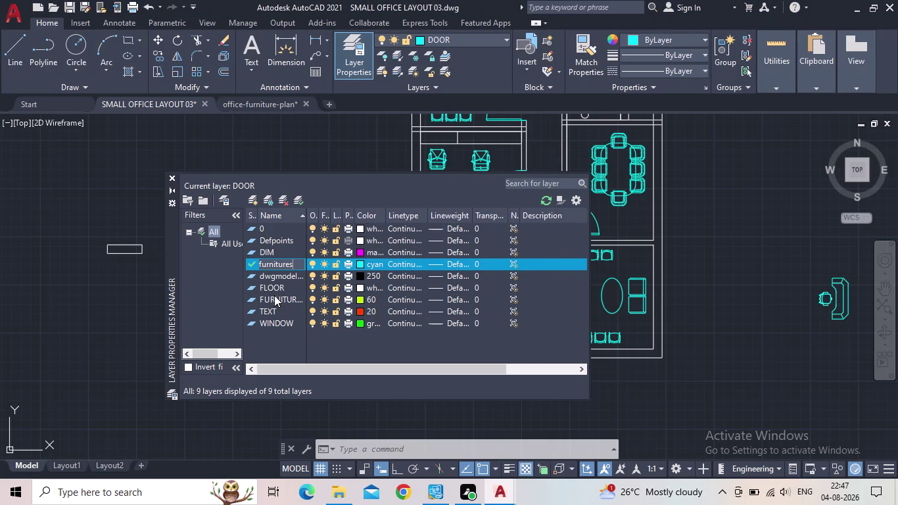
key(BackSpace)
key(BackSpace)
key(BackSpace)
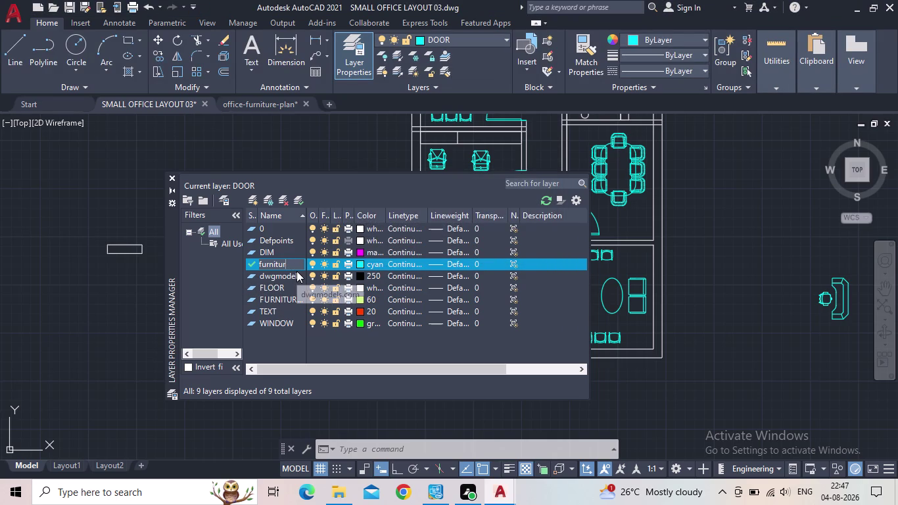
key(Return)
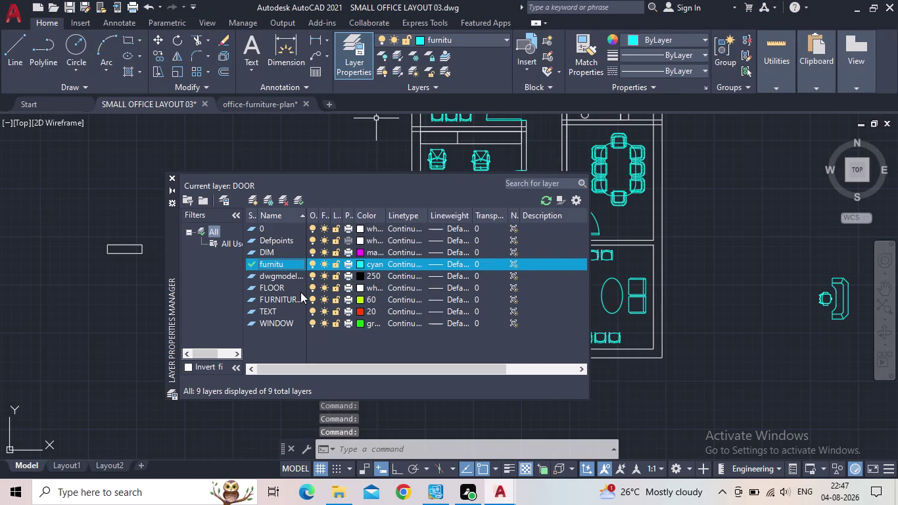
Rename the green layer to 'doorS', make it current, and close the palette.
double_click(285, 298)
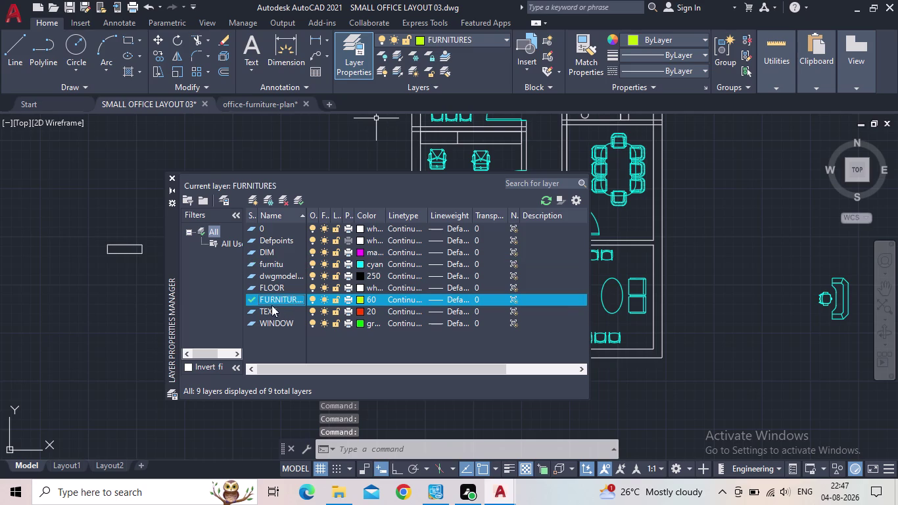
double_click(288, 299)
double_click(296, 297)
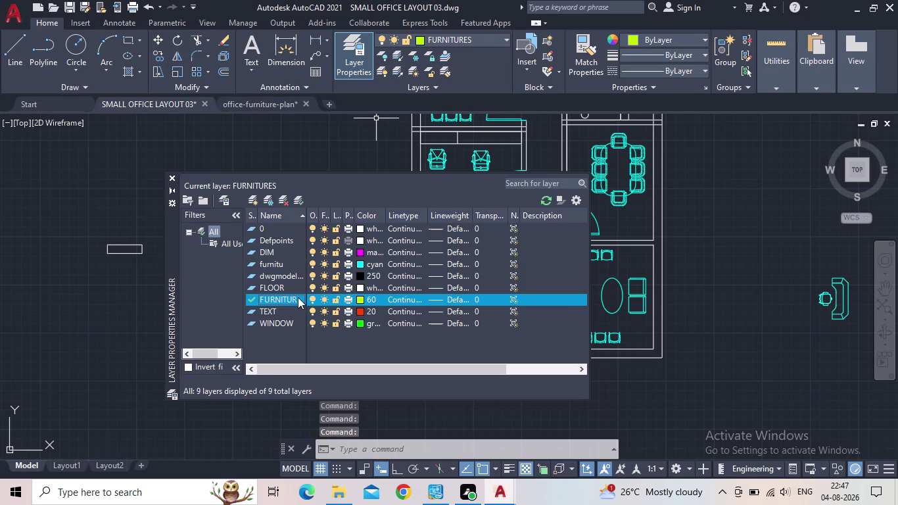
triple_click(298, 297)
double_click(295, 295)
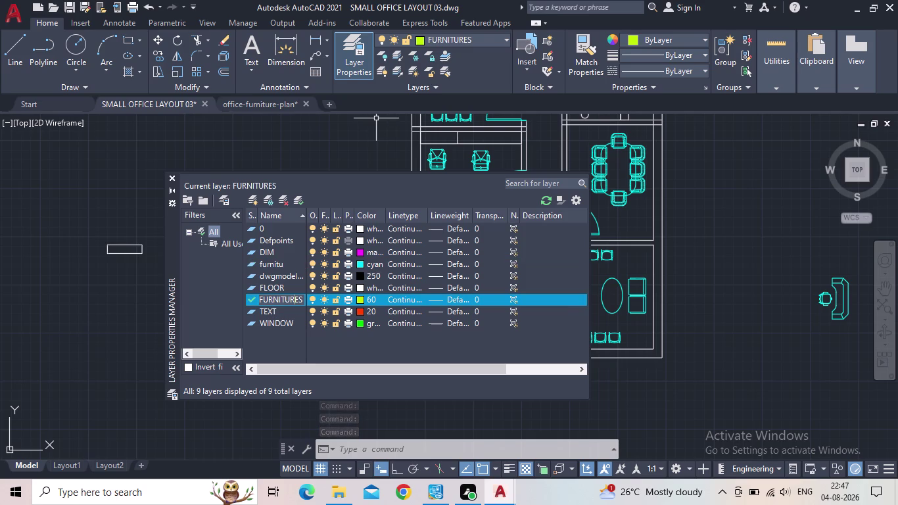
drag(299, 299, 254, 298)
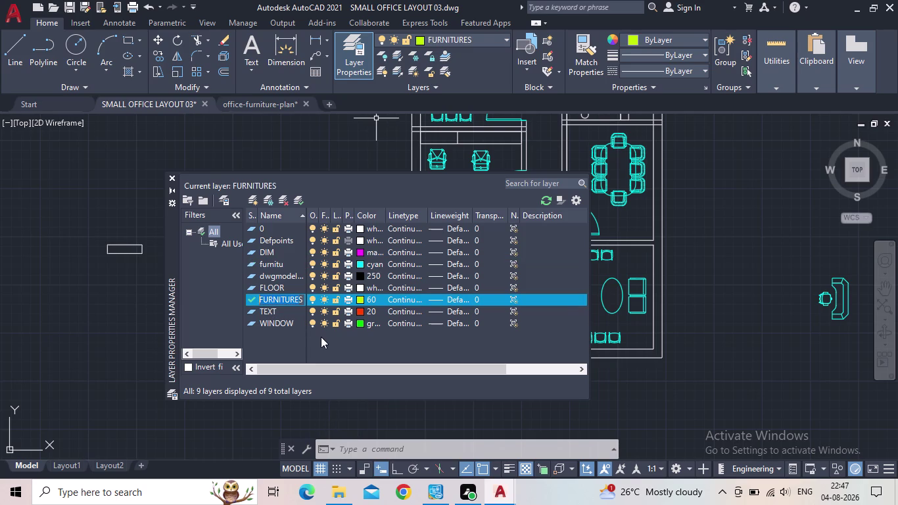
key(f)
key(BackSpace)
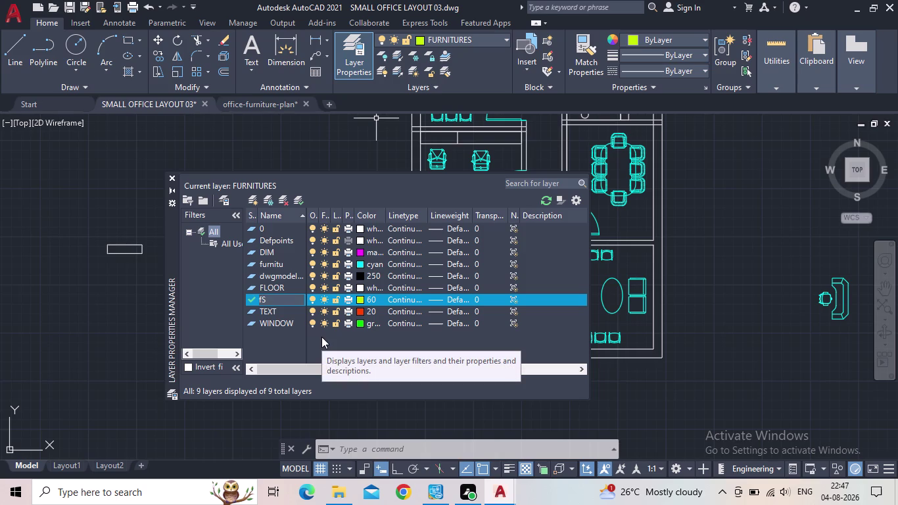
text(door)
key(Return)
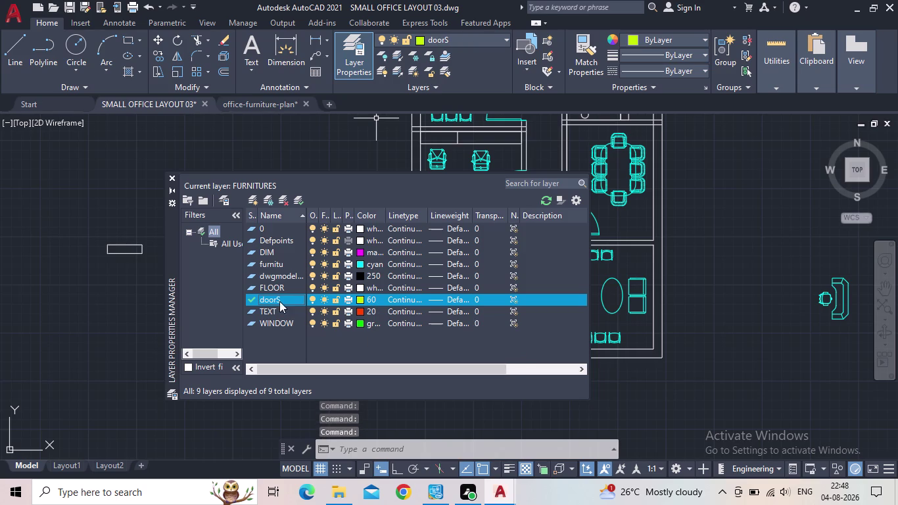
click(171, 175)
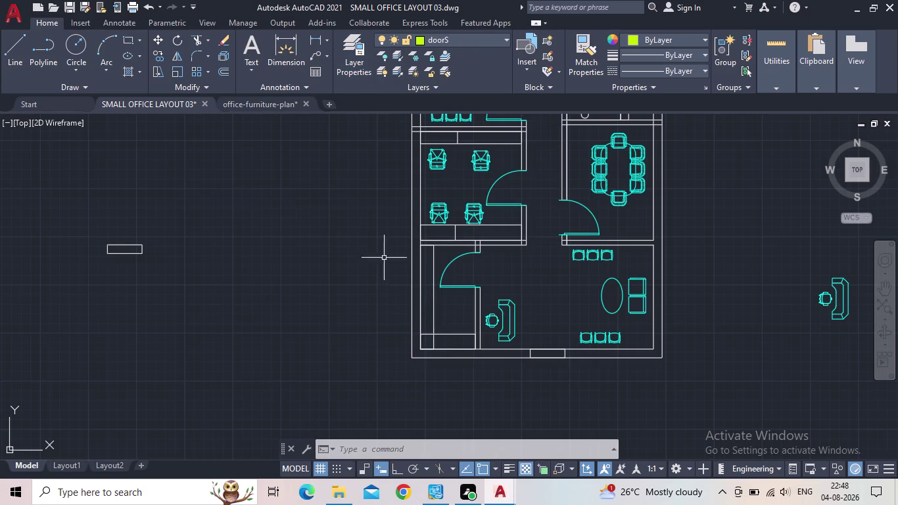
Select the door swings in the lower-left, conference, middle, upper and small rooms, then show the Layer list.
drag(480, 276, 474, 274)
click(447, 262)
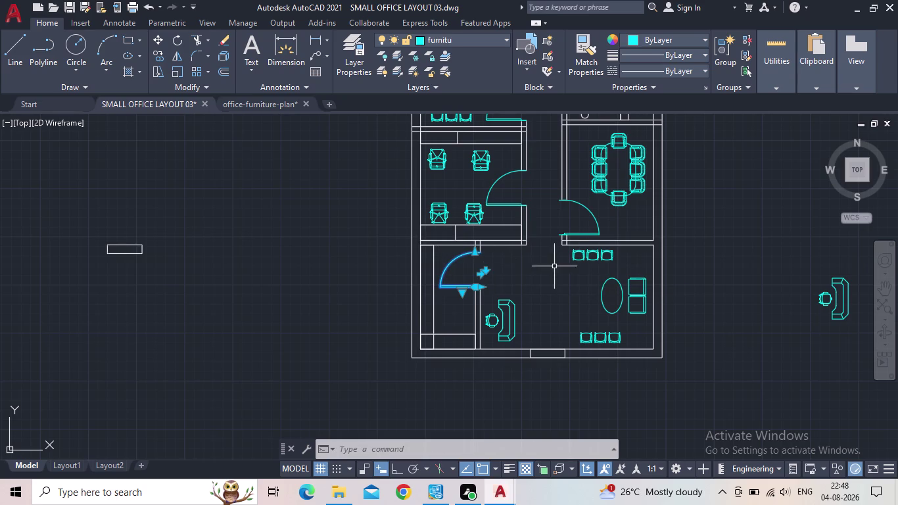
click(598, 224)
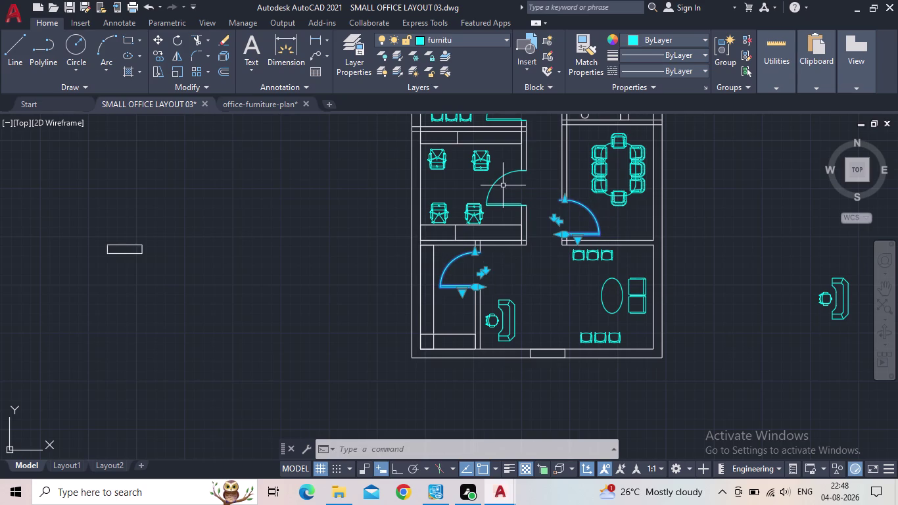
click(497, 183)
middle_drag(539, 196, 534, 321)
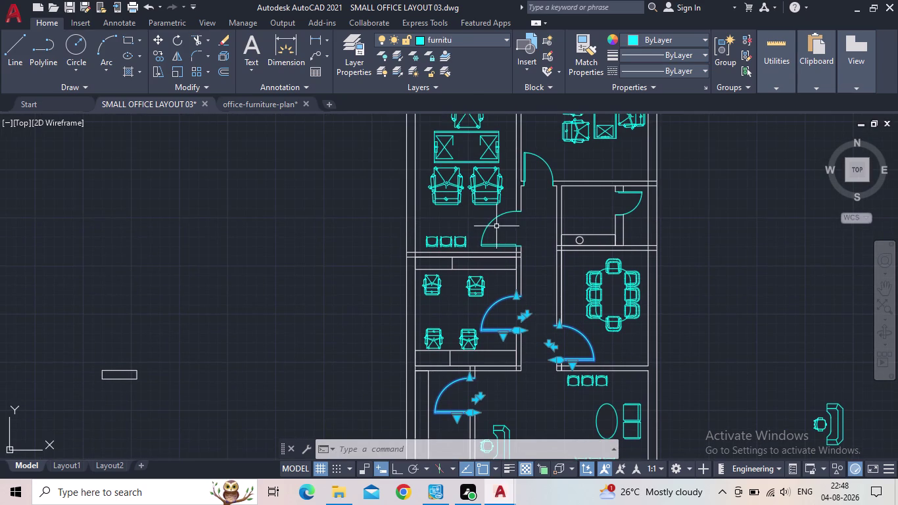
click(491, 221)
click(640, 196)
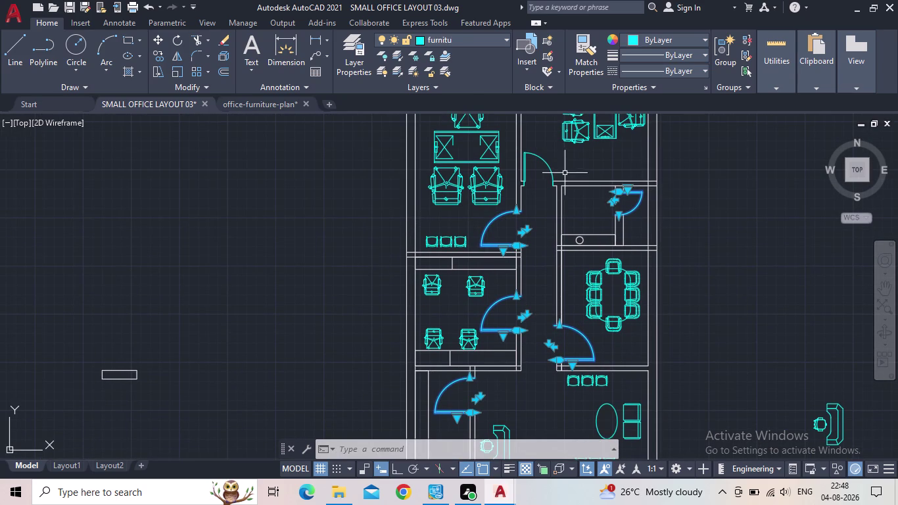
click(541, 159)
middle_drag(564, 171, 553, 288)
scroll(down, 3)
middle_drag(558, 278, 578, 215)
click(441, 37)
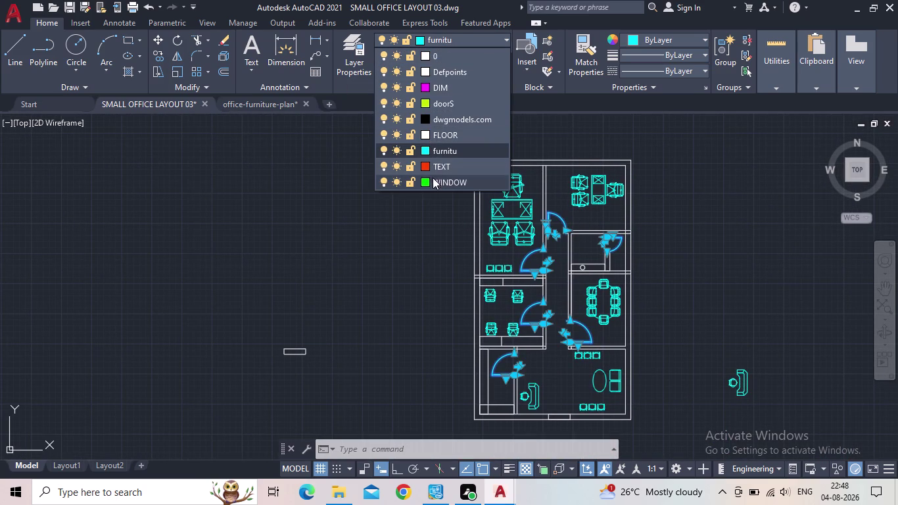
Move the selected door swings onto the doorS layer with colour 60, then clear the selection.
click(424, 103)
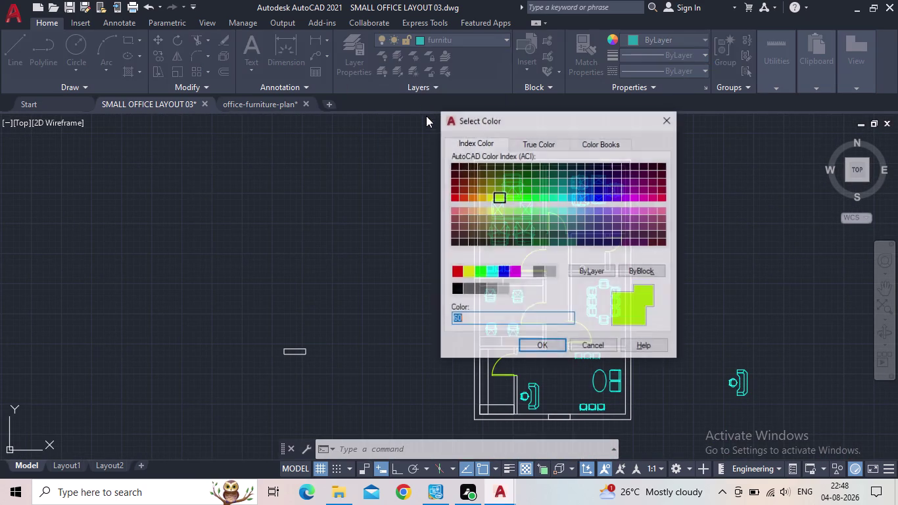
click(541, 346)
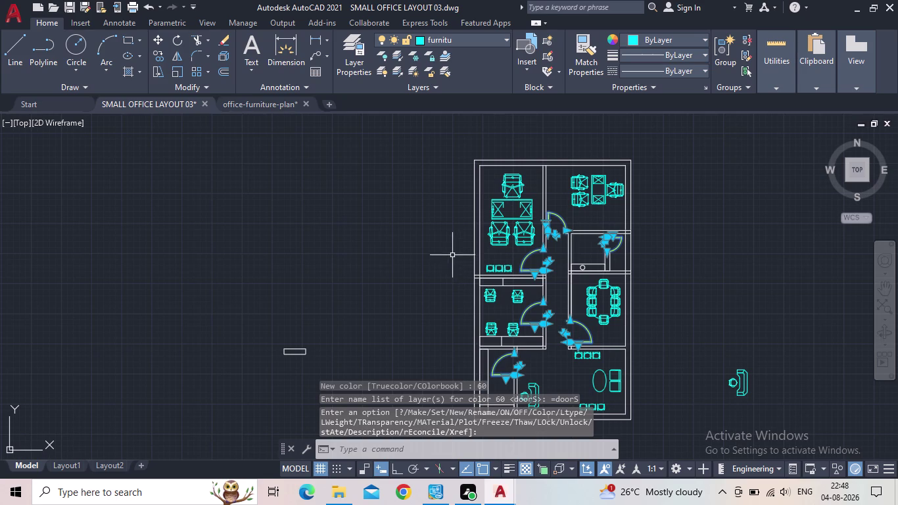
key(Escape)
Pan and zoom across the plan to check the green door swings.
middle_drag(445, 230, 418, 182)
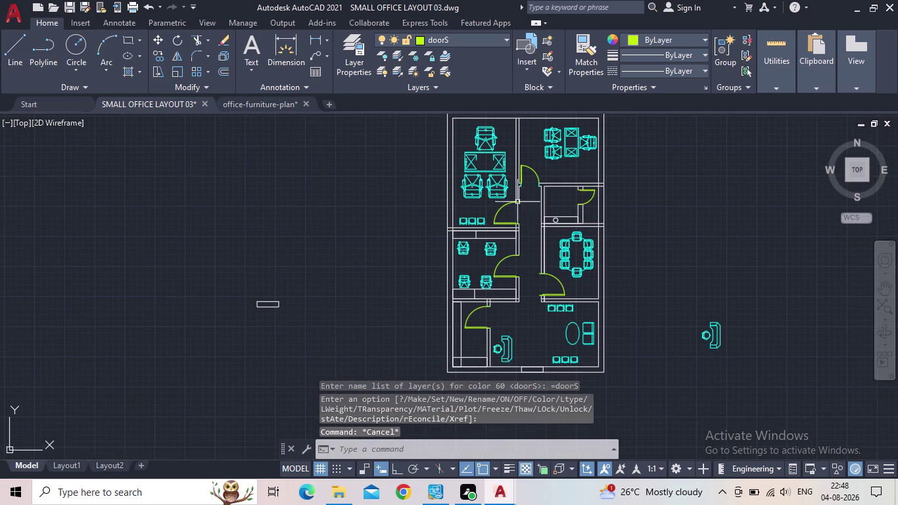
scroll(up, 3)
scroll(down, 3)
middle_drag(499, 202, 520, 278)
scroll(up, 3)
scroll(down, 3)
middle_drag(514, 272, 498, 131)
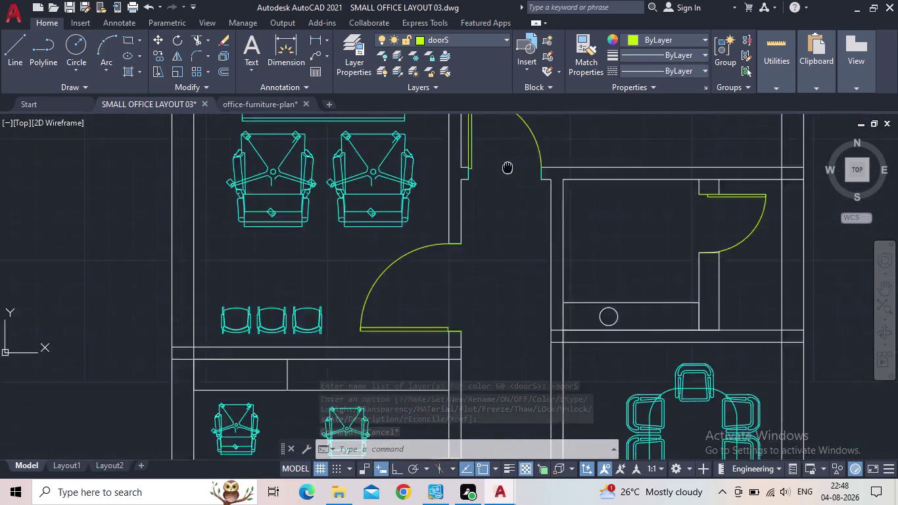
middle_drag(498, 132, 497, 127)
scroll(down, 3)
middle_drag(510, 225, 500, 144)
scroll(down, 3)
middle_drag(487, 263, 495, 243)
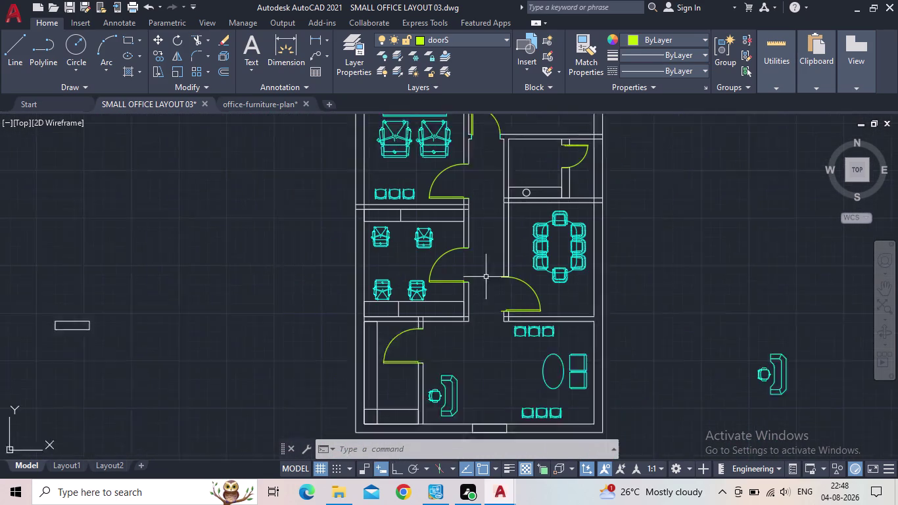
middle_drag(495, 244, 508, 210)
scroll(up, 3)
scroll(down, 3)
middle_drag(509, 293, 512, 290)
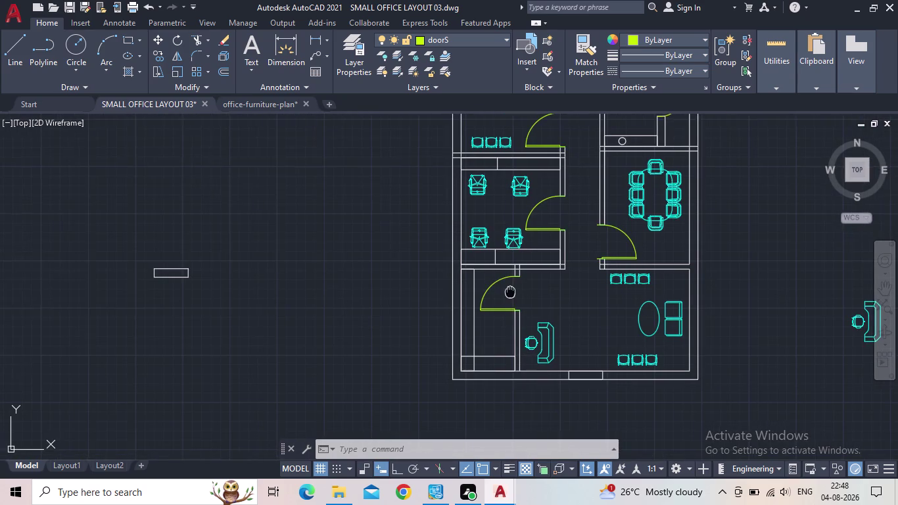
middle_drag(512, 290, 518, 287)
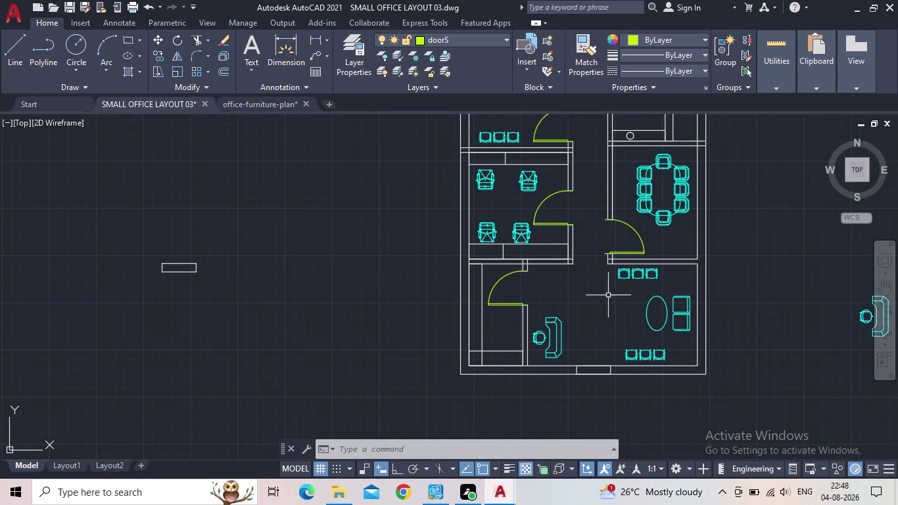
middle_drag(625, 314, 605, 308)
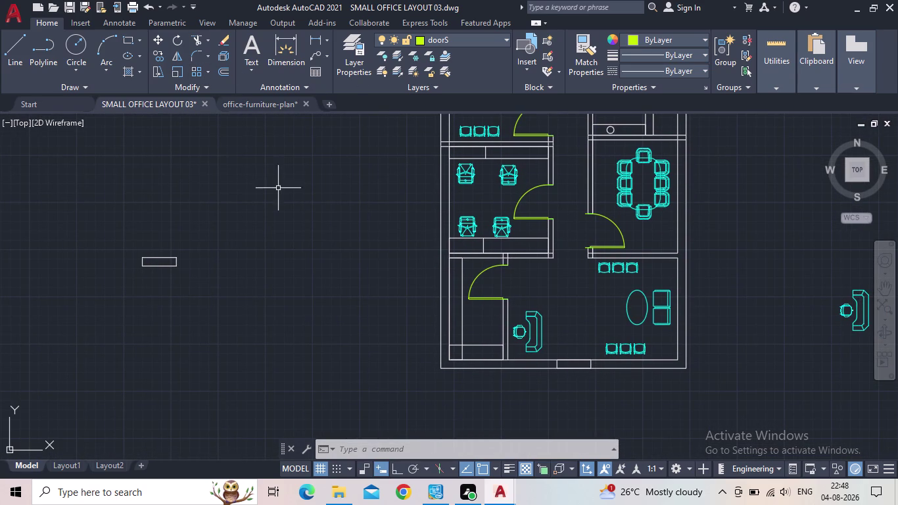
key(t)
key(r)
key(space)
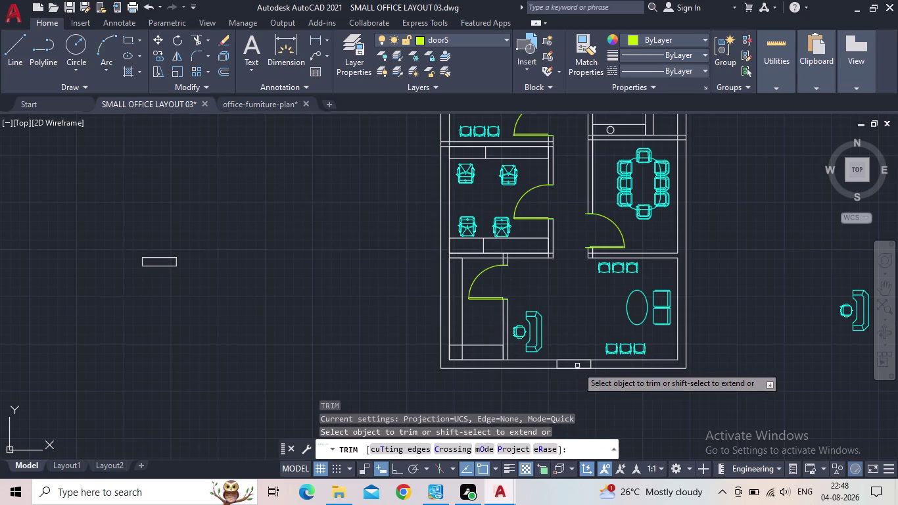
drag(579, 381, 570, 350)
key(Escape)
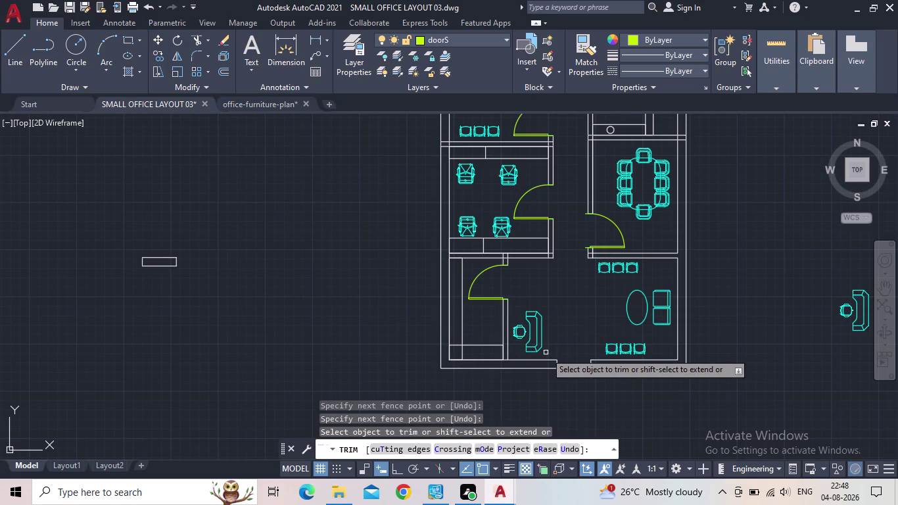
scroll(down, 3)
middle_drag(385, 222, 409, 344)
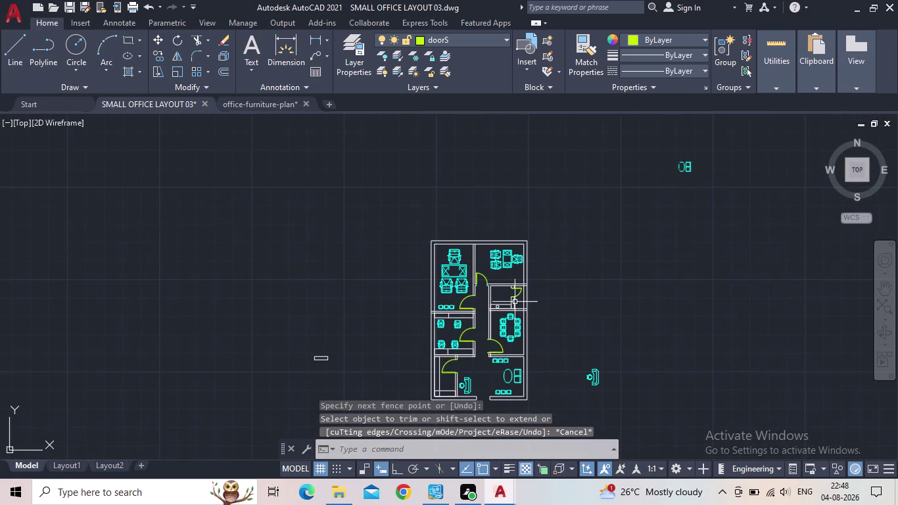
key(t)
key(o)
text(ol)
key(Return)
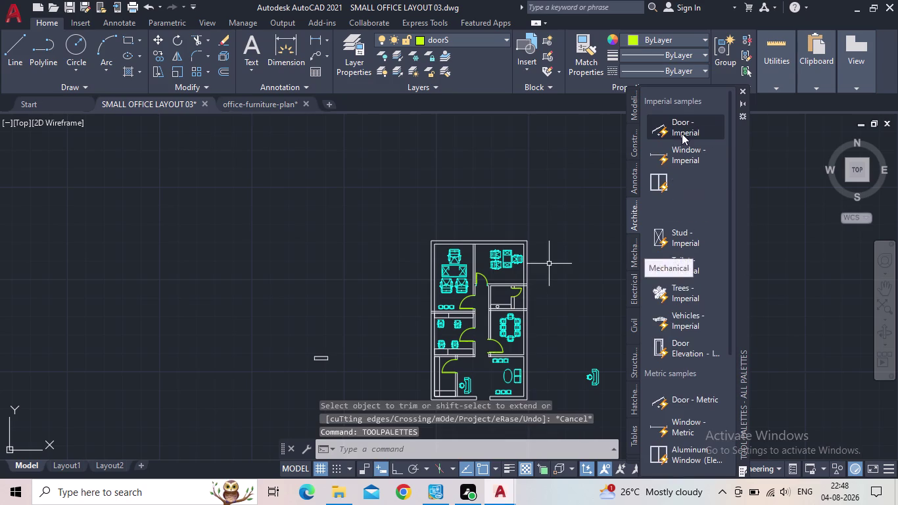
Place an imperial sample door block left of the plan and flip its swing upright.
drag(683, 132, 331, 264)
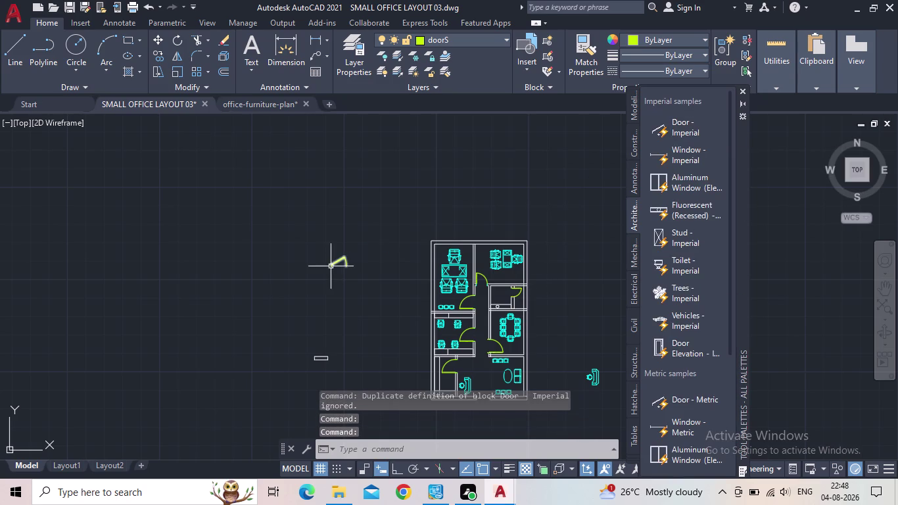
scroll(up, 3)
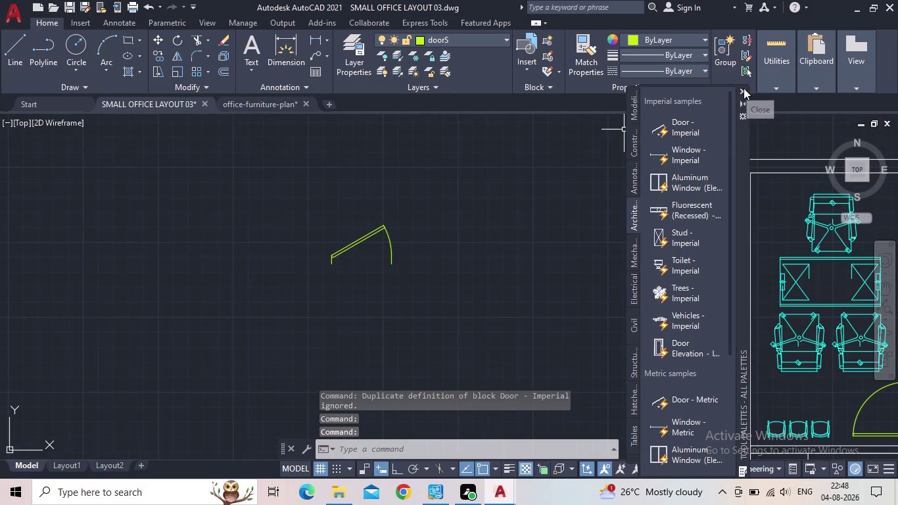
click(743, 89)
click(361, 240)
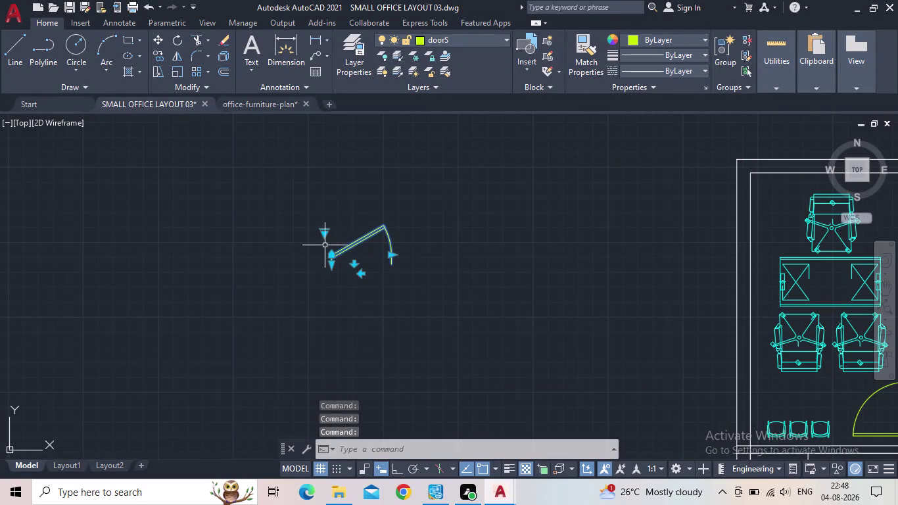
click(324, 231)
click(368, 278)
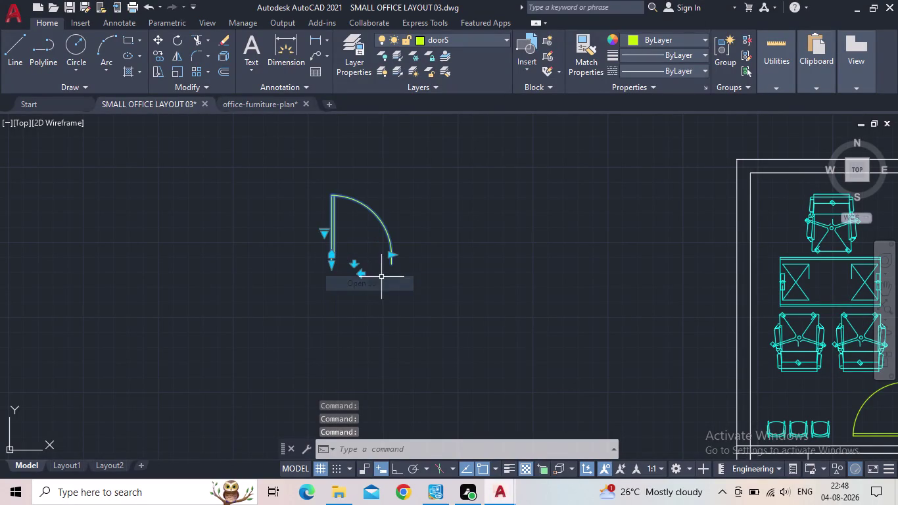
Window-select the new door block.
key(Escape)
drag(390, 291, 375, 275)
click(328, 249)
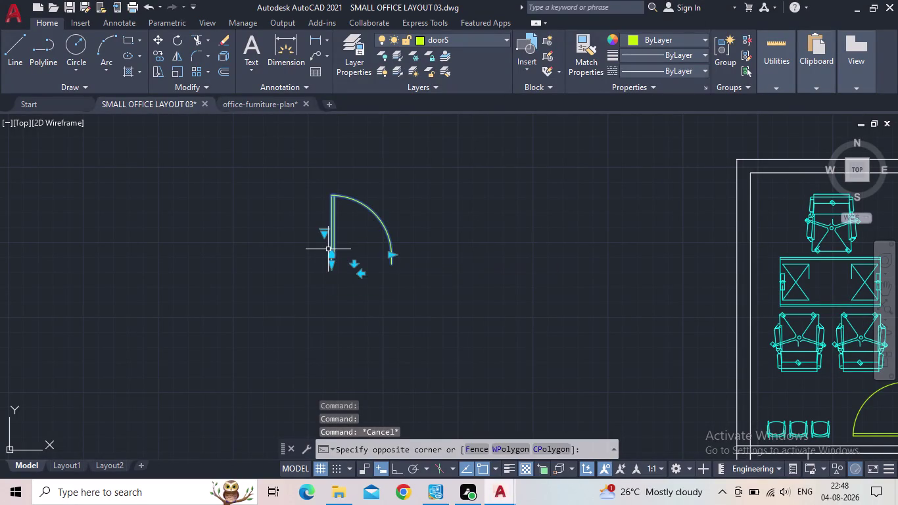
Scale the door by reference from its hinge so its width becomes 3'.
text(sc)
key(space)
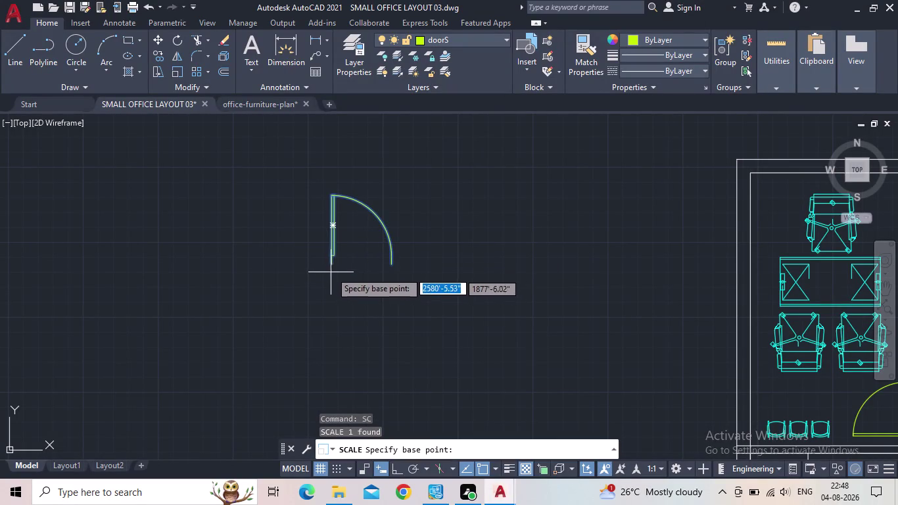
click(328, 267)
click(394, 469)
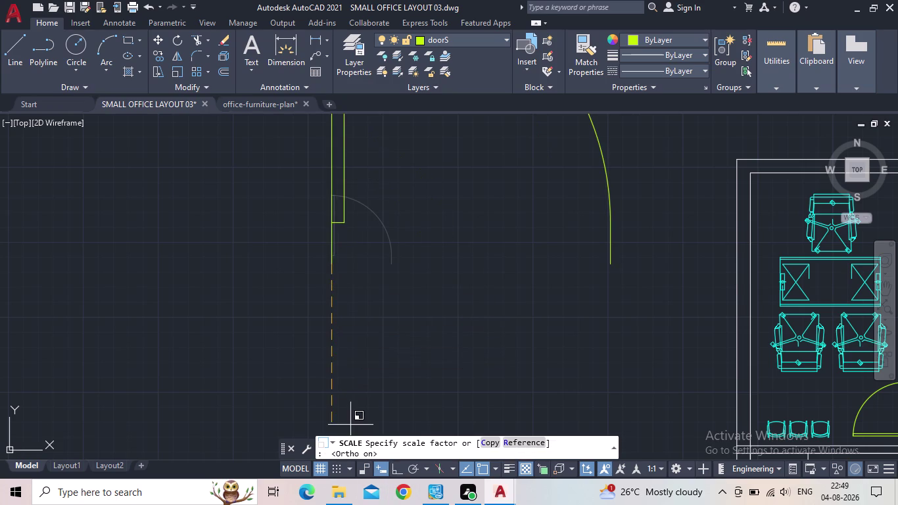
click(523, 443)
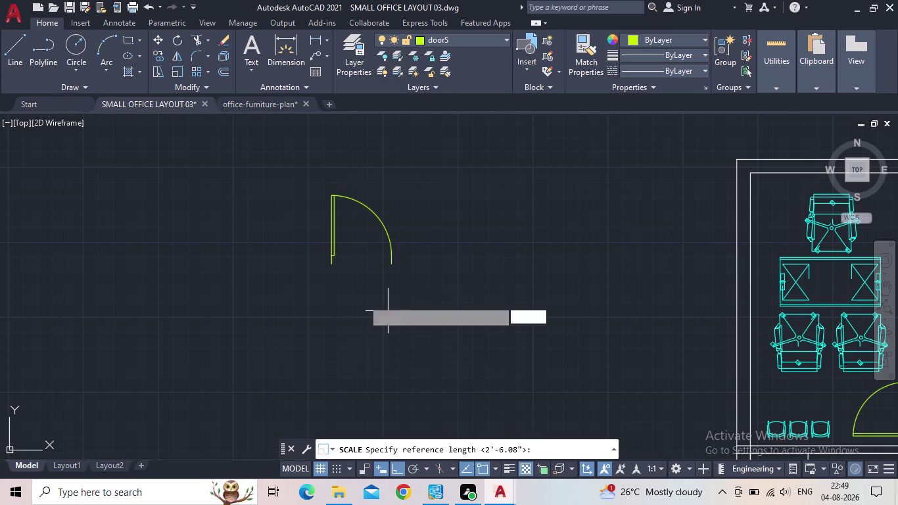
click(334, 265)
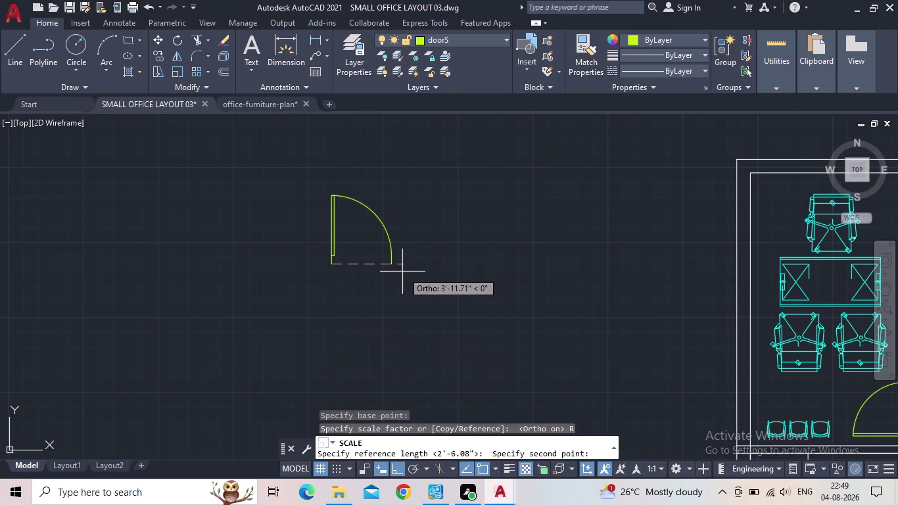
click(394, 265)
text(3)
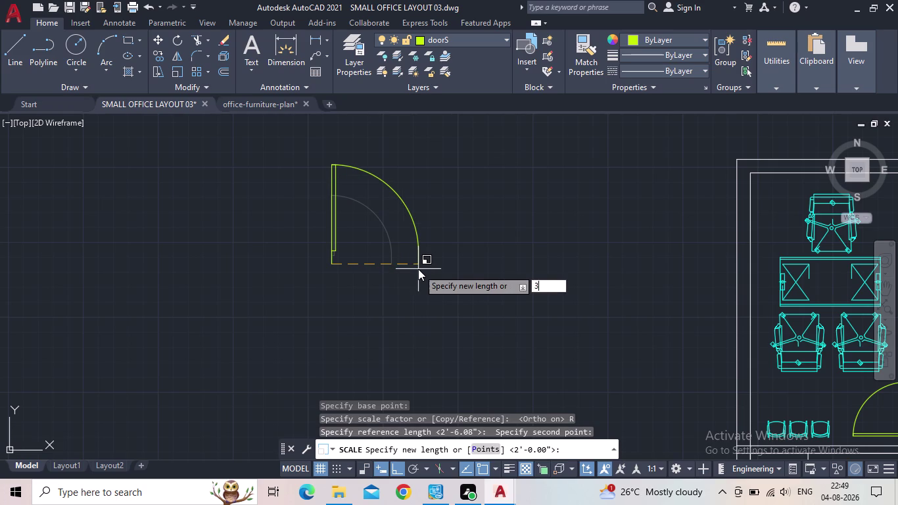
text(')
key(Return)
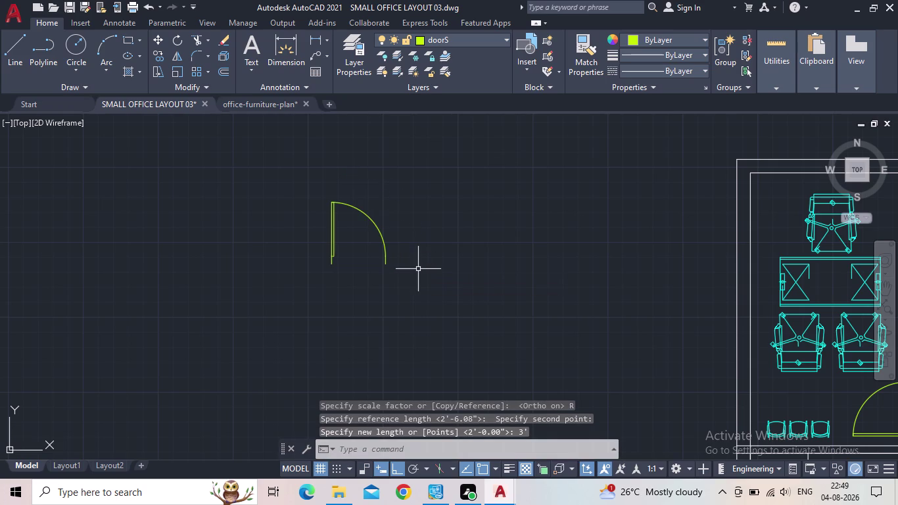
Flip the resized door's swing to the opposite side and reselect it.
click(417, 270)
click(295, 221)
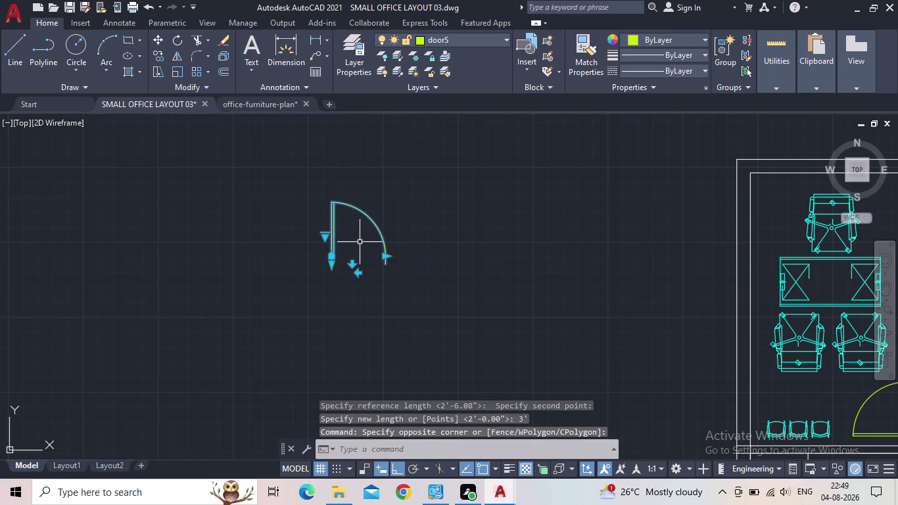
click(357, 271)
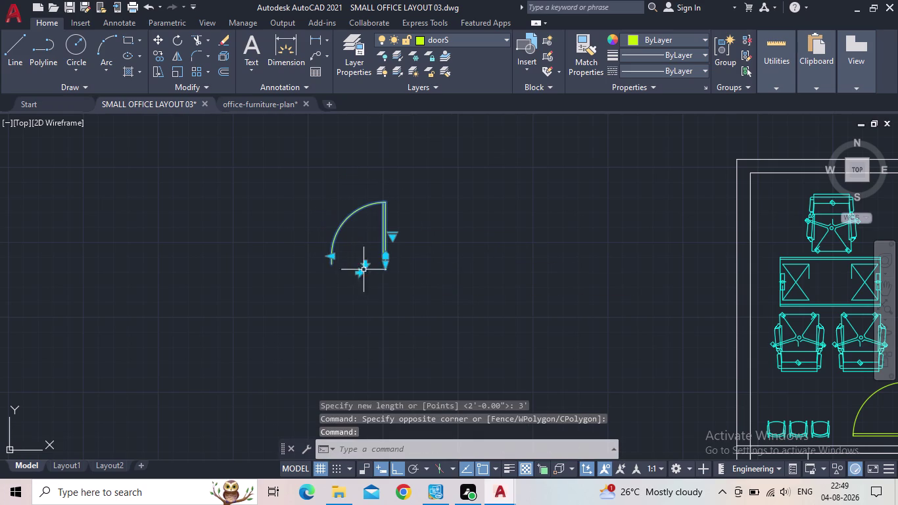
key(Escape)
click(395, 277)
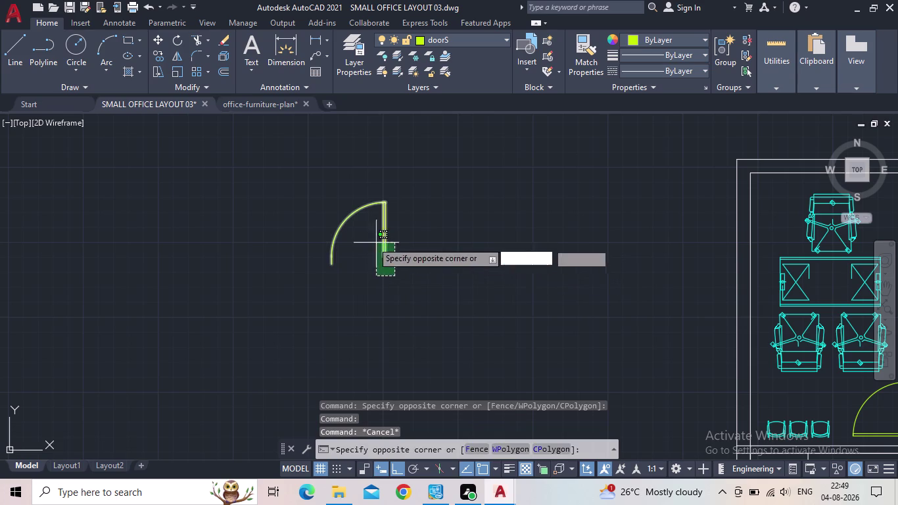
click(368, 240)
Move the door by its hinge corner into the bottom wall opening.
key(m)
key(space)
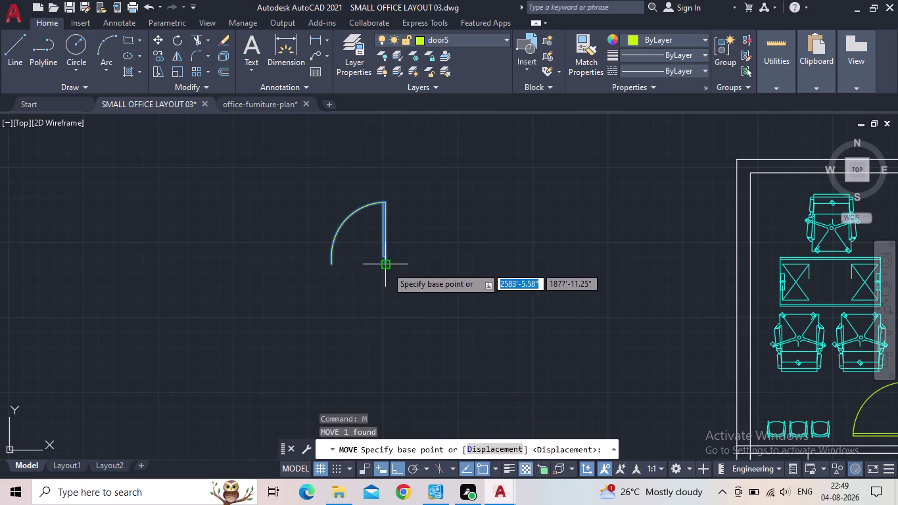
drag(386, 267, 390, 282)
middle_drag(489, 354, 482, 344)
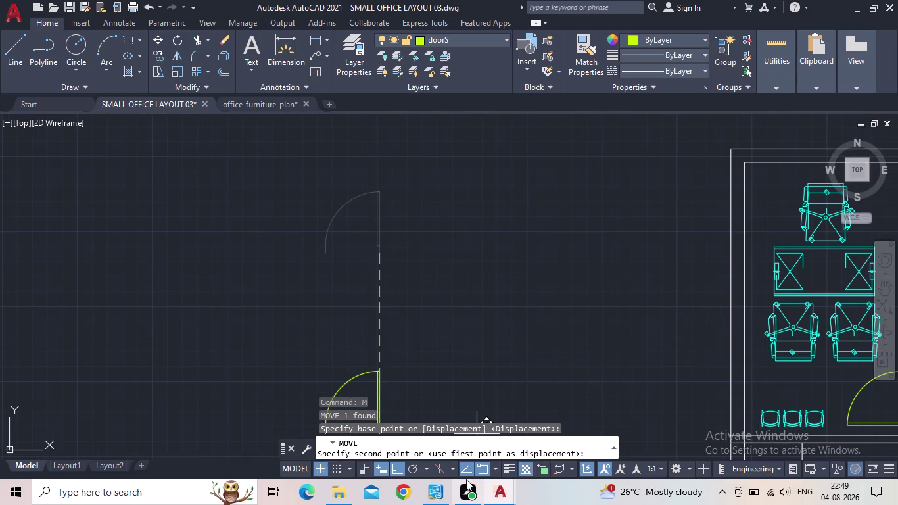
click(395, 467)
middle_drag(497, 357, 402, 325)
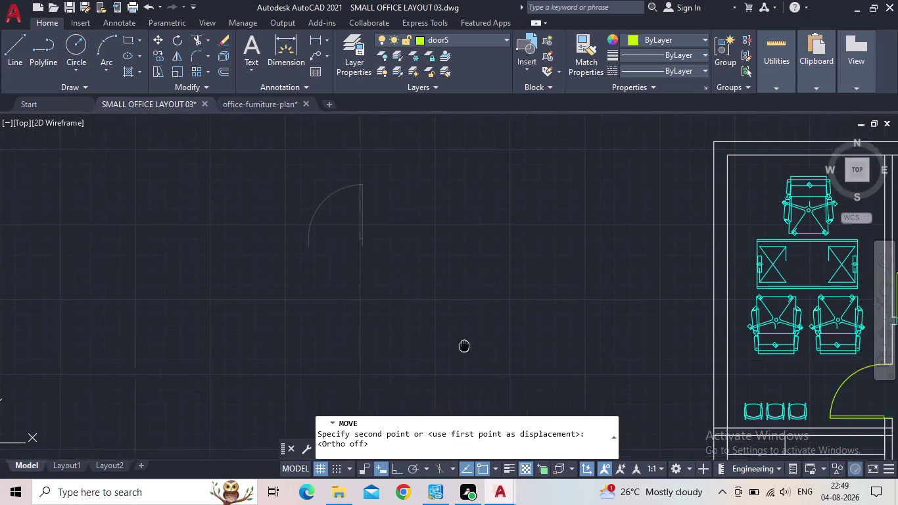
middle_drag(401, 325, 367, 308)
scroll(down, 3)
middle_drag(456, 356, 430, 261)
scroll(up, 3)
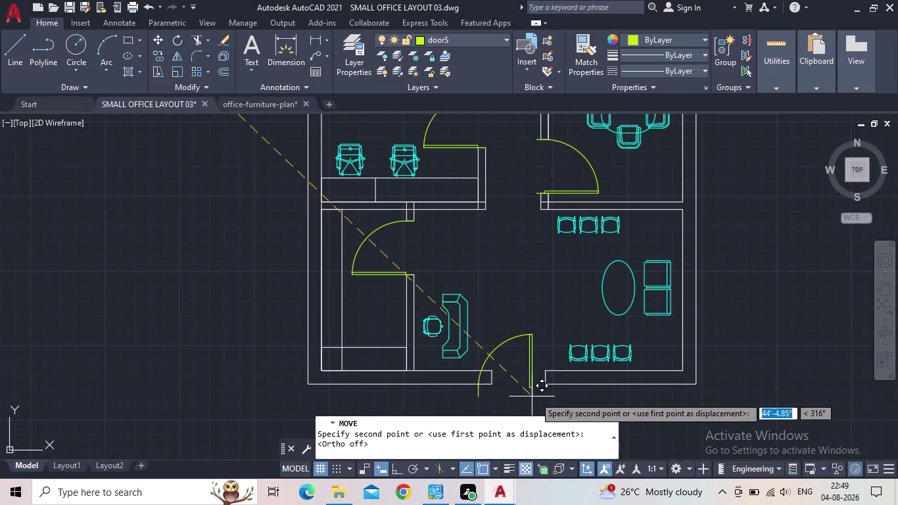
scroll(up, 3)
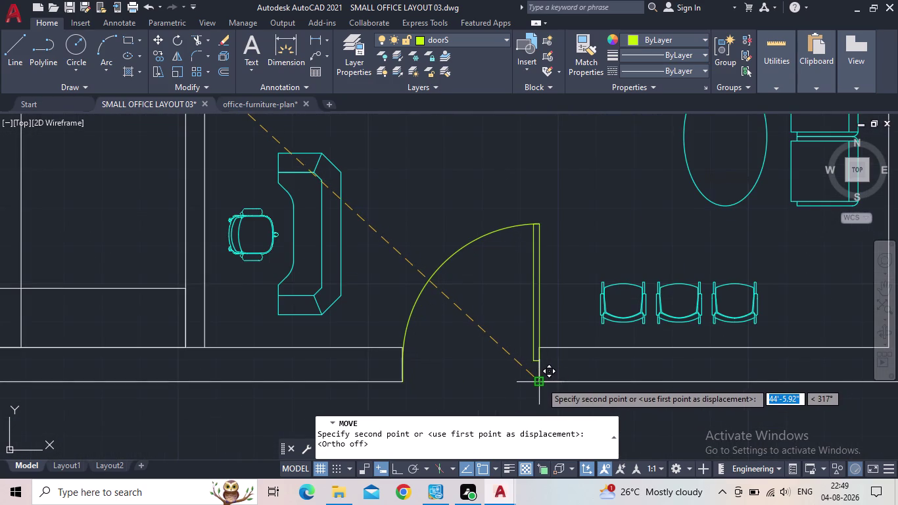
click(541, 382)
Pan and zoom to check the new entrance door in the bottom wall.
scroll(down, 3)
middle_drag(480, 288, 497, 317)
scroll(down, 3)
middle_drag(510, 237, 501, 298)
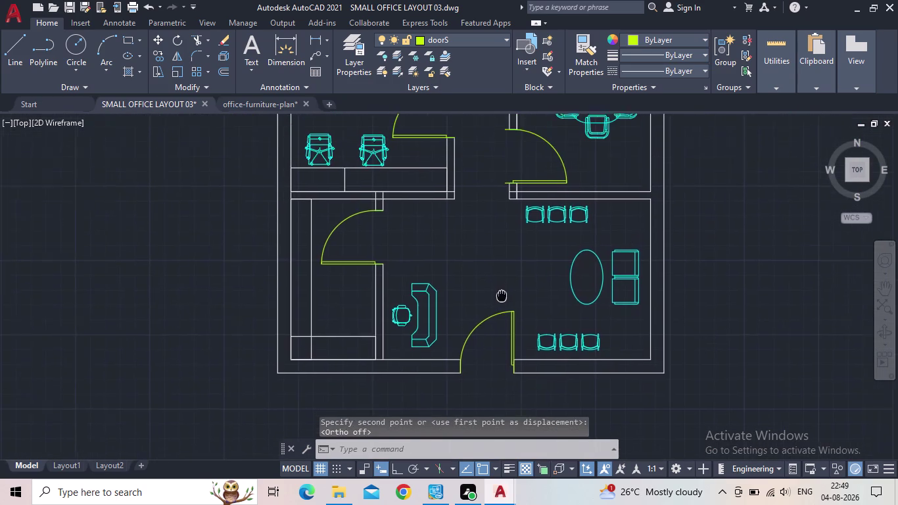
middle_drag(502, 298, 501, 300)
scroll(down, 3)
scroll(down, 3)
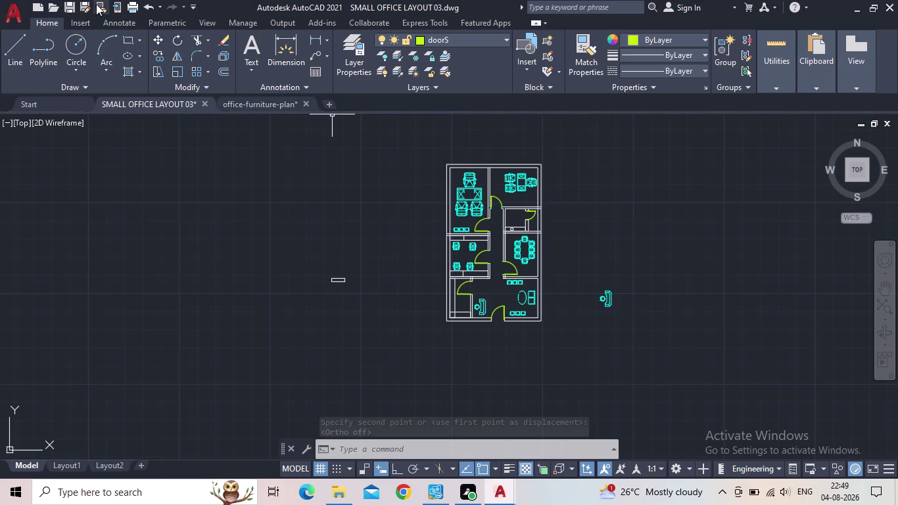
Save the office layout and pan over the finished floor plan.
click(74, 4)
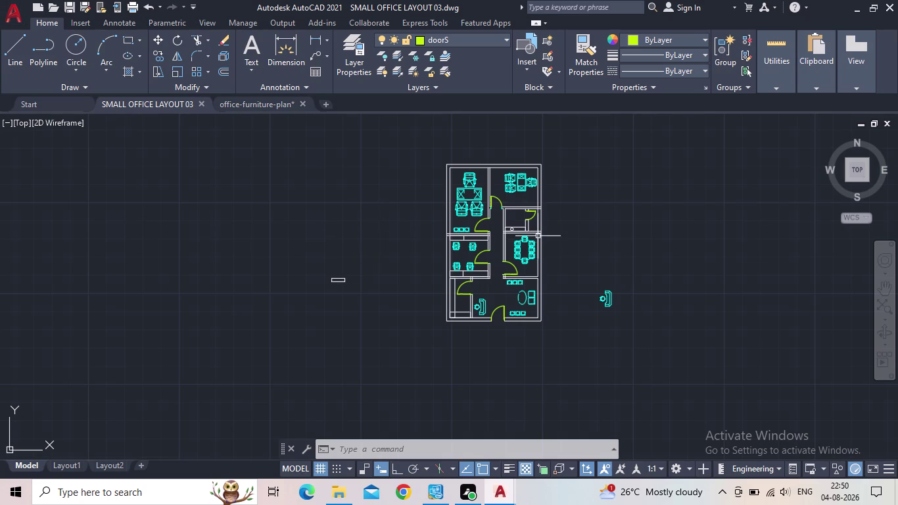
middle_drag(538, 236, 399, 313)
scroll(up, 3)
middle_drag(360, 286, 365, 211)
scroll(up, 3)
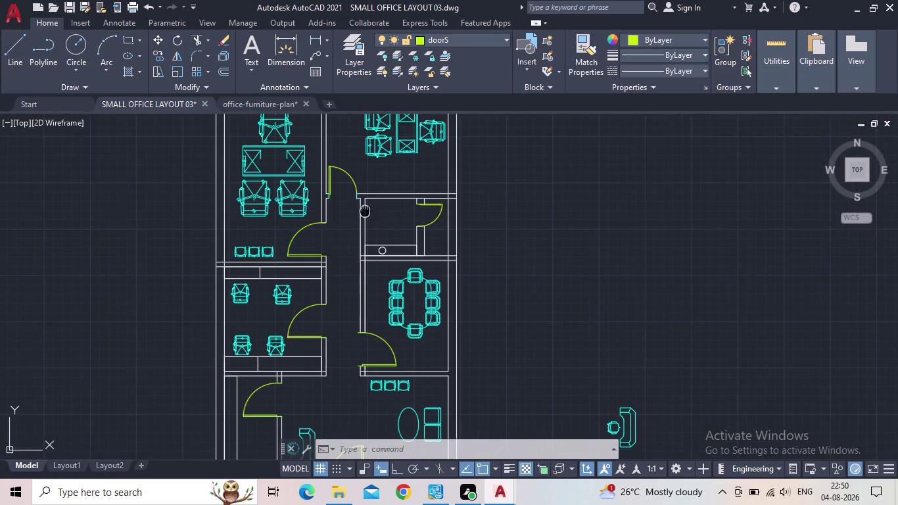
Review the corridor doors and the loose furniture beside the plan.
middle_drag(343, 258, 351, 238)
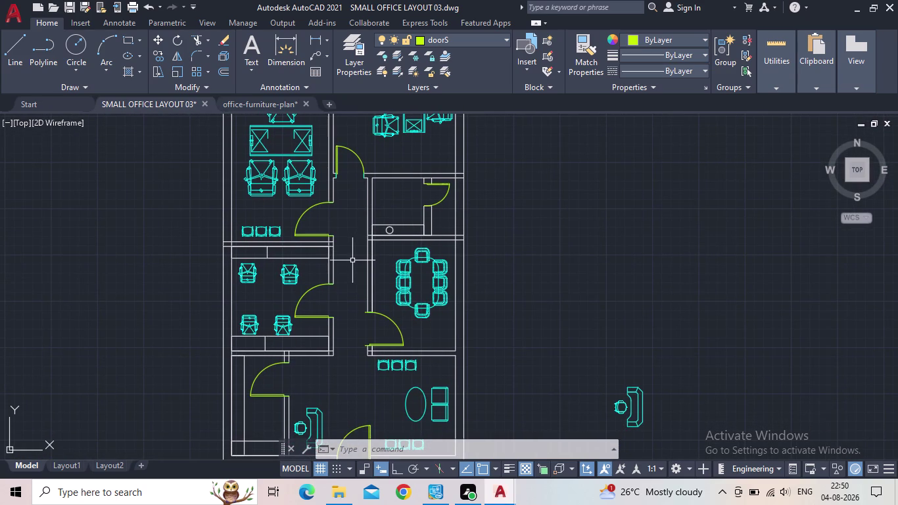
scroll(down, 3)
middle_drag(354, 266, 341, 295)
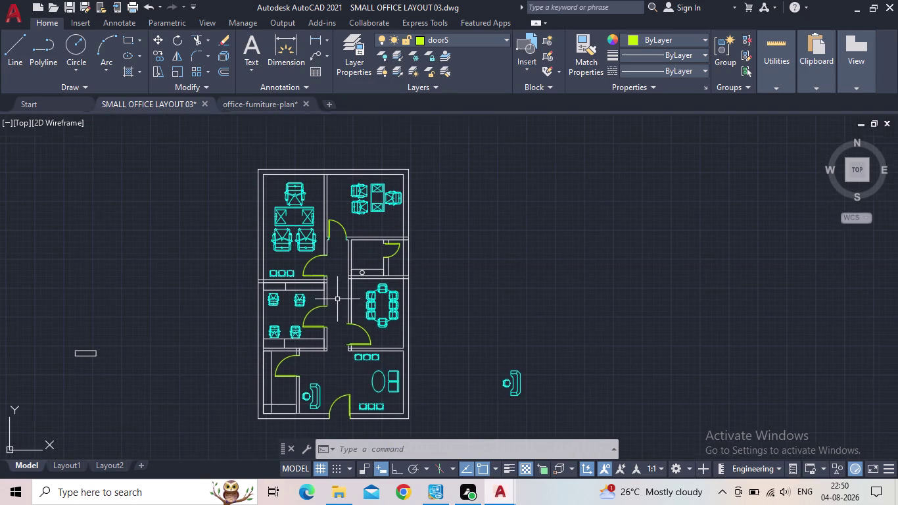
scroll(up, 3)
middle_drag(554, 403, 547, 389)
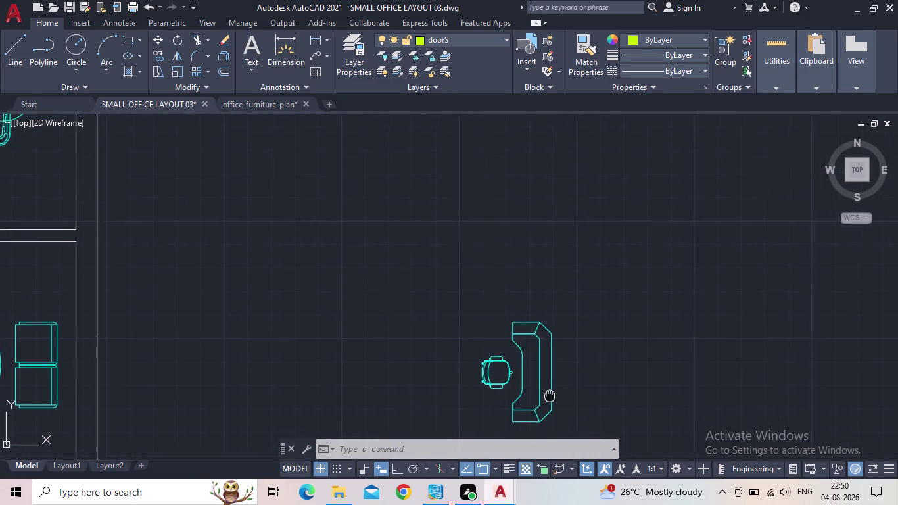
middle_drag(547, 389, 534, 359)
scroll(down, 3)
scroll(down, 3)
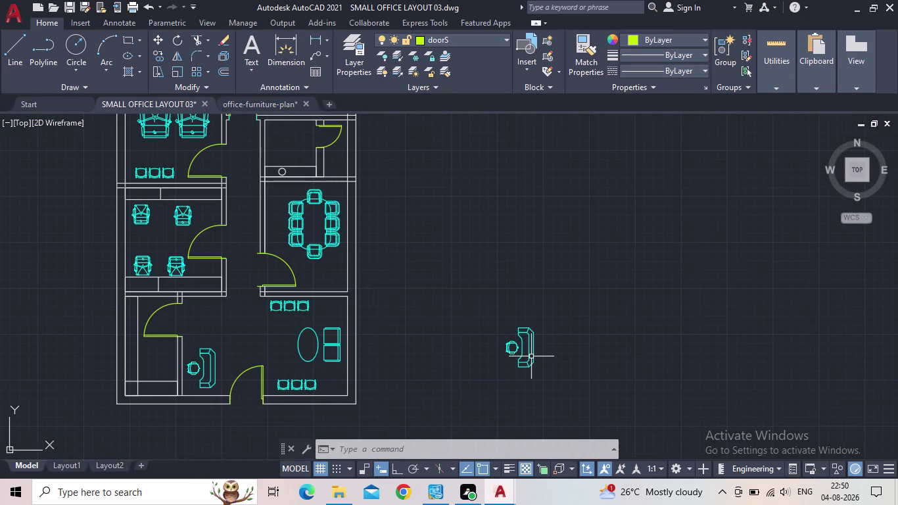
scroll(down, 3)
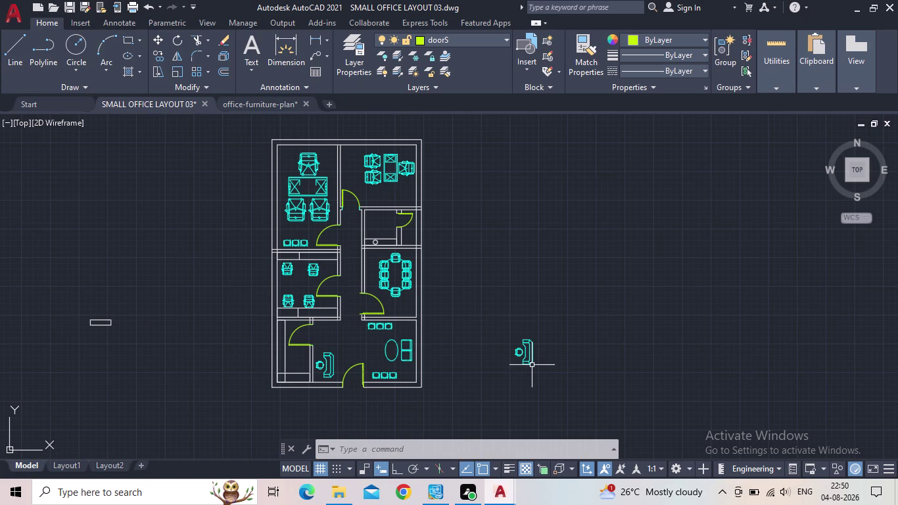
scroll(up, 3)
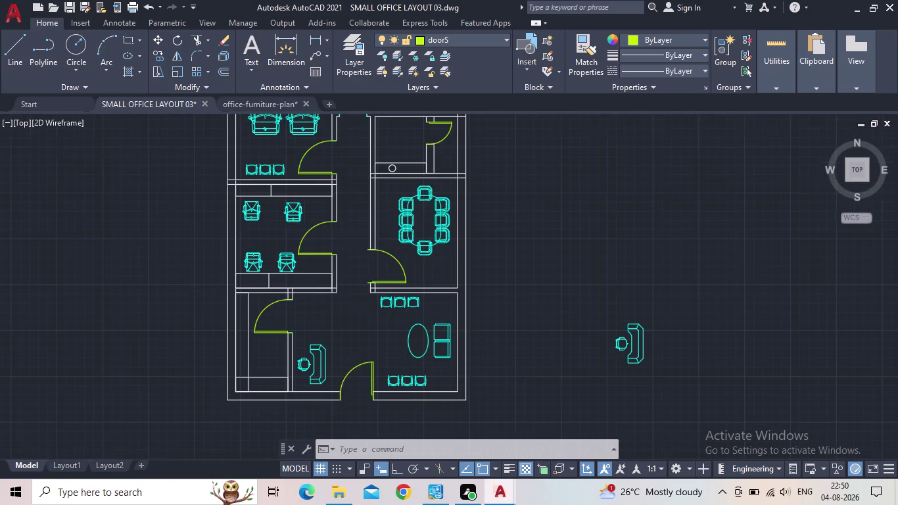
middle_drag(350, 359, 350, 382)
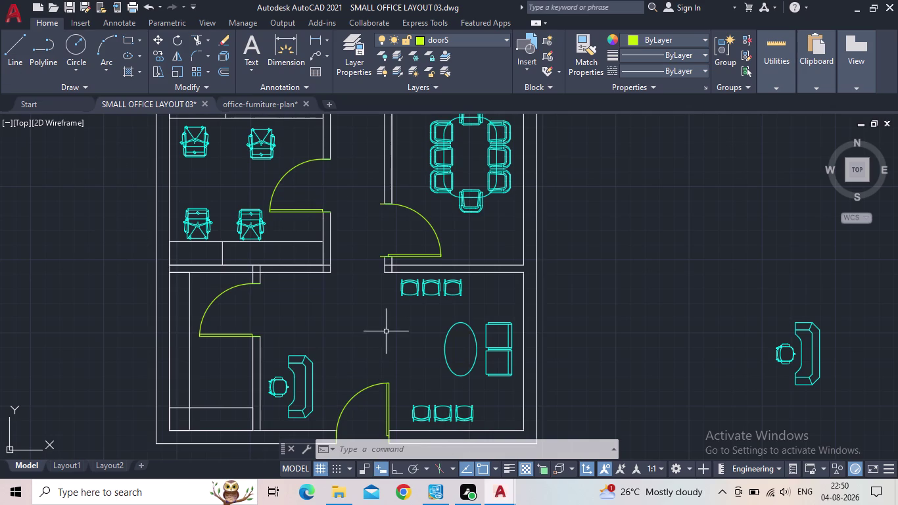
Pan and zoom around the new entrance door and corridor doors to review them.
scroll(down, 3)
middle_drag(412, 339, 417, 380)
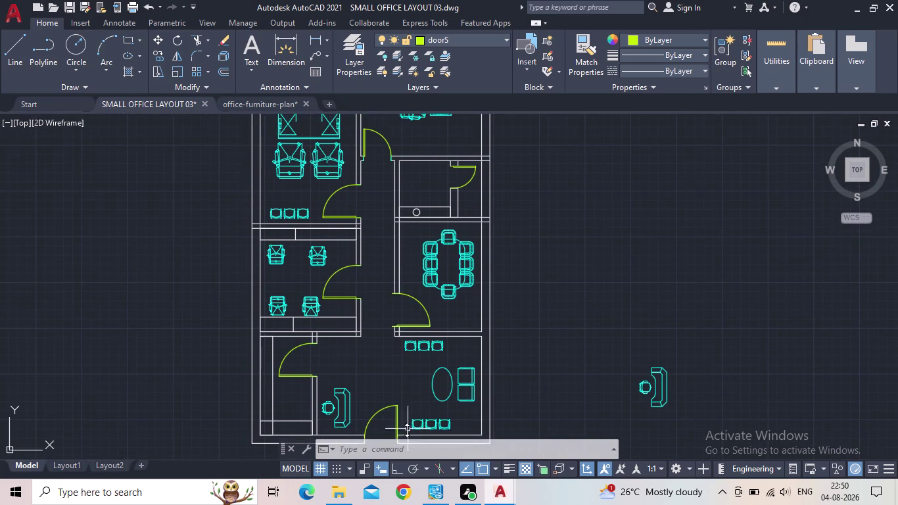
middle_drag(408, 408, 426, 362)
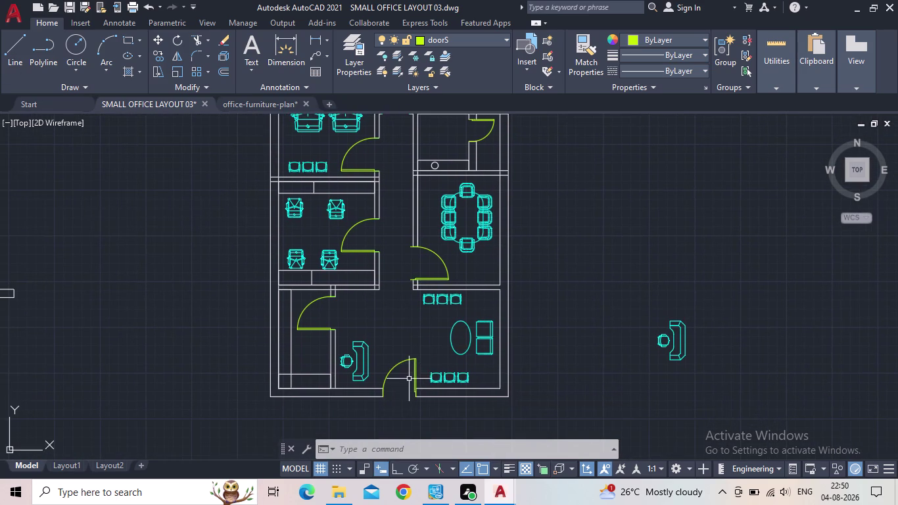
scroll(up, 3)
scroll(down, 3)
middle_drag(407, 385, 434, 322)
scroll(down, 3)
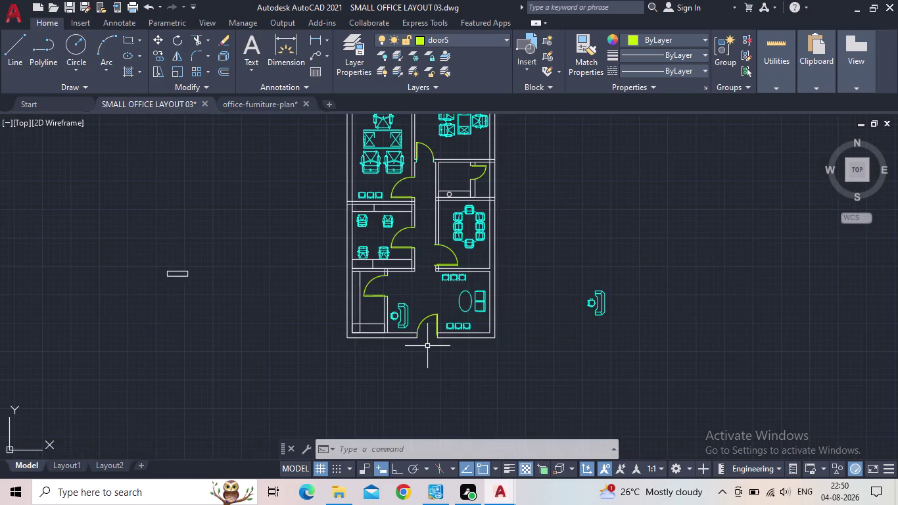
scroll(down, 3)
middle_drag(431, 339, 432, 352)
scroll(up, 3)
middle_drag(423, 292, 425, 300)
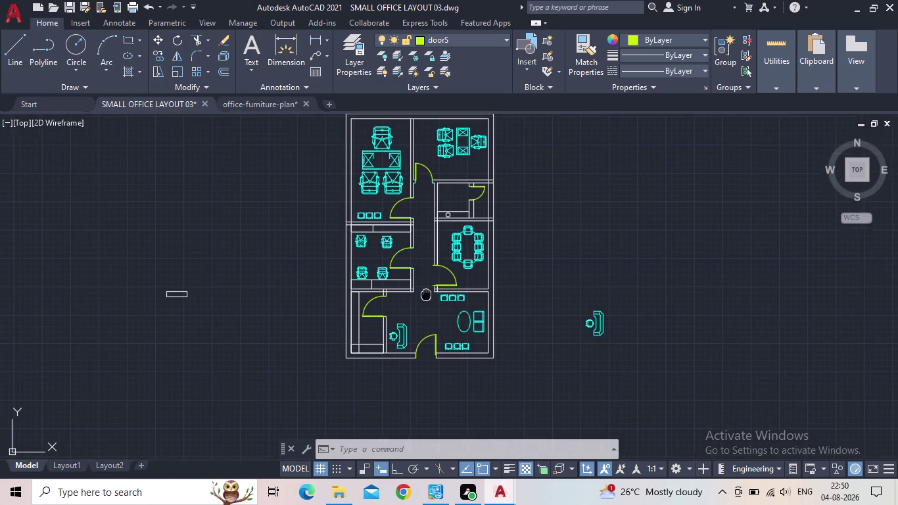
middle_drag(426, 301, 428, 317)
scroll(up, 3)
middle_drag(423, 298, 431, 332)
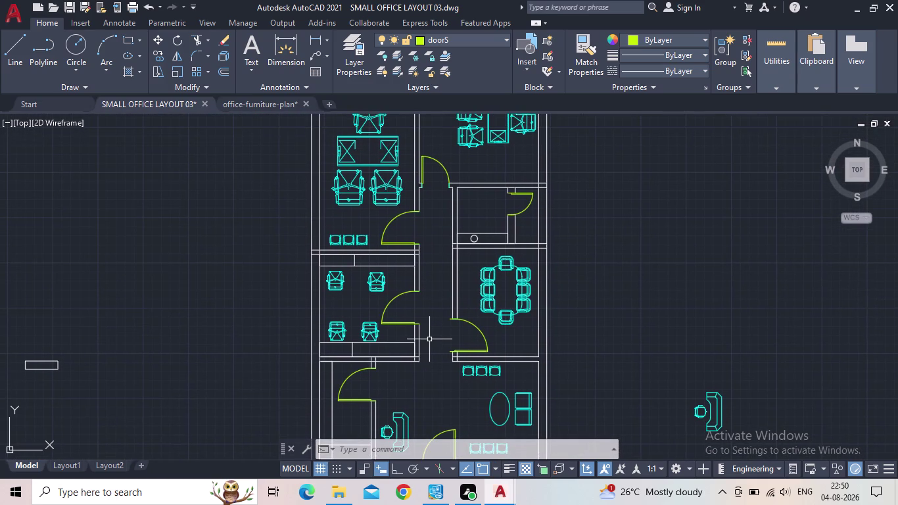